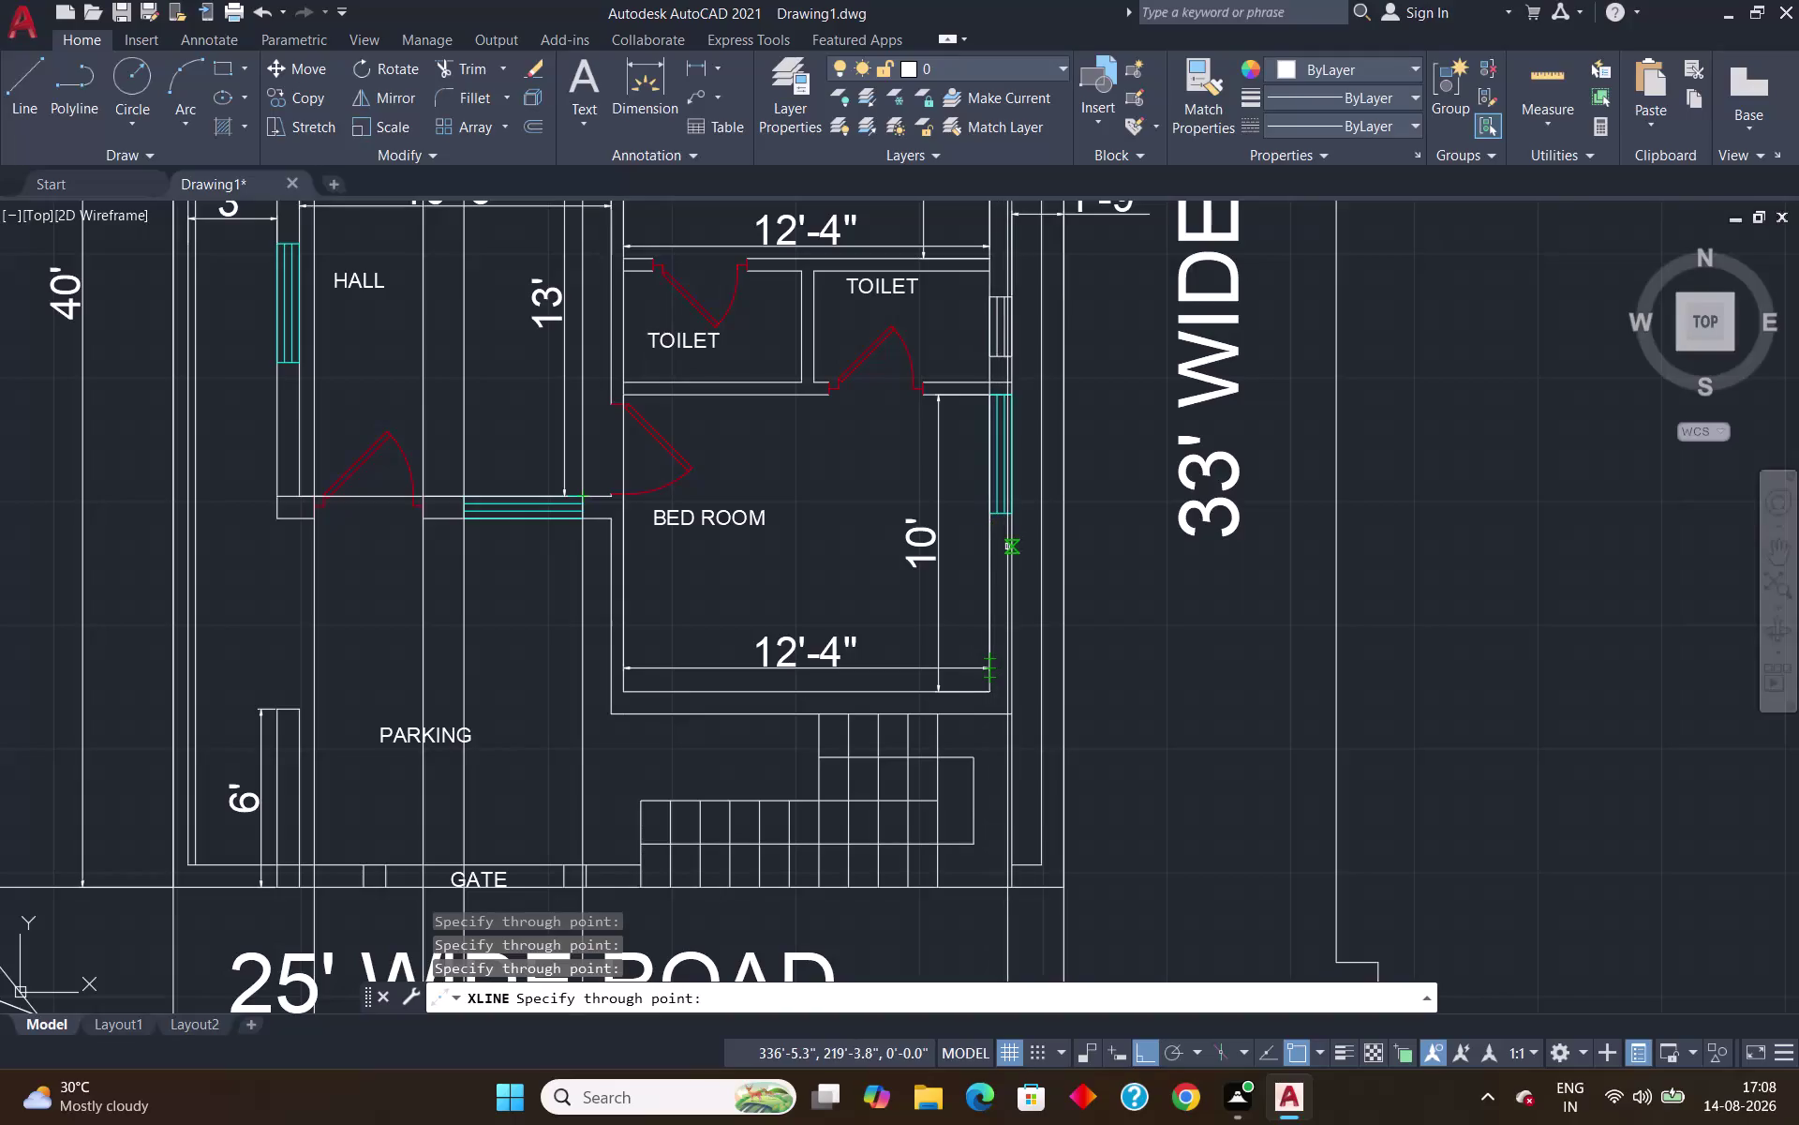
Place vertical construction lines through the door corner and the door swing's end.
scroll(down, 3)
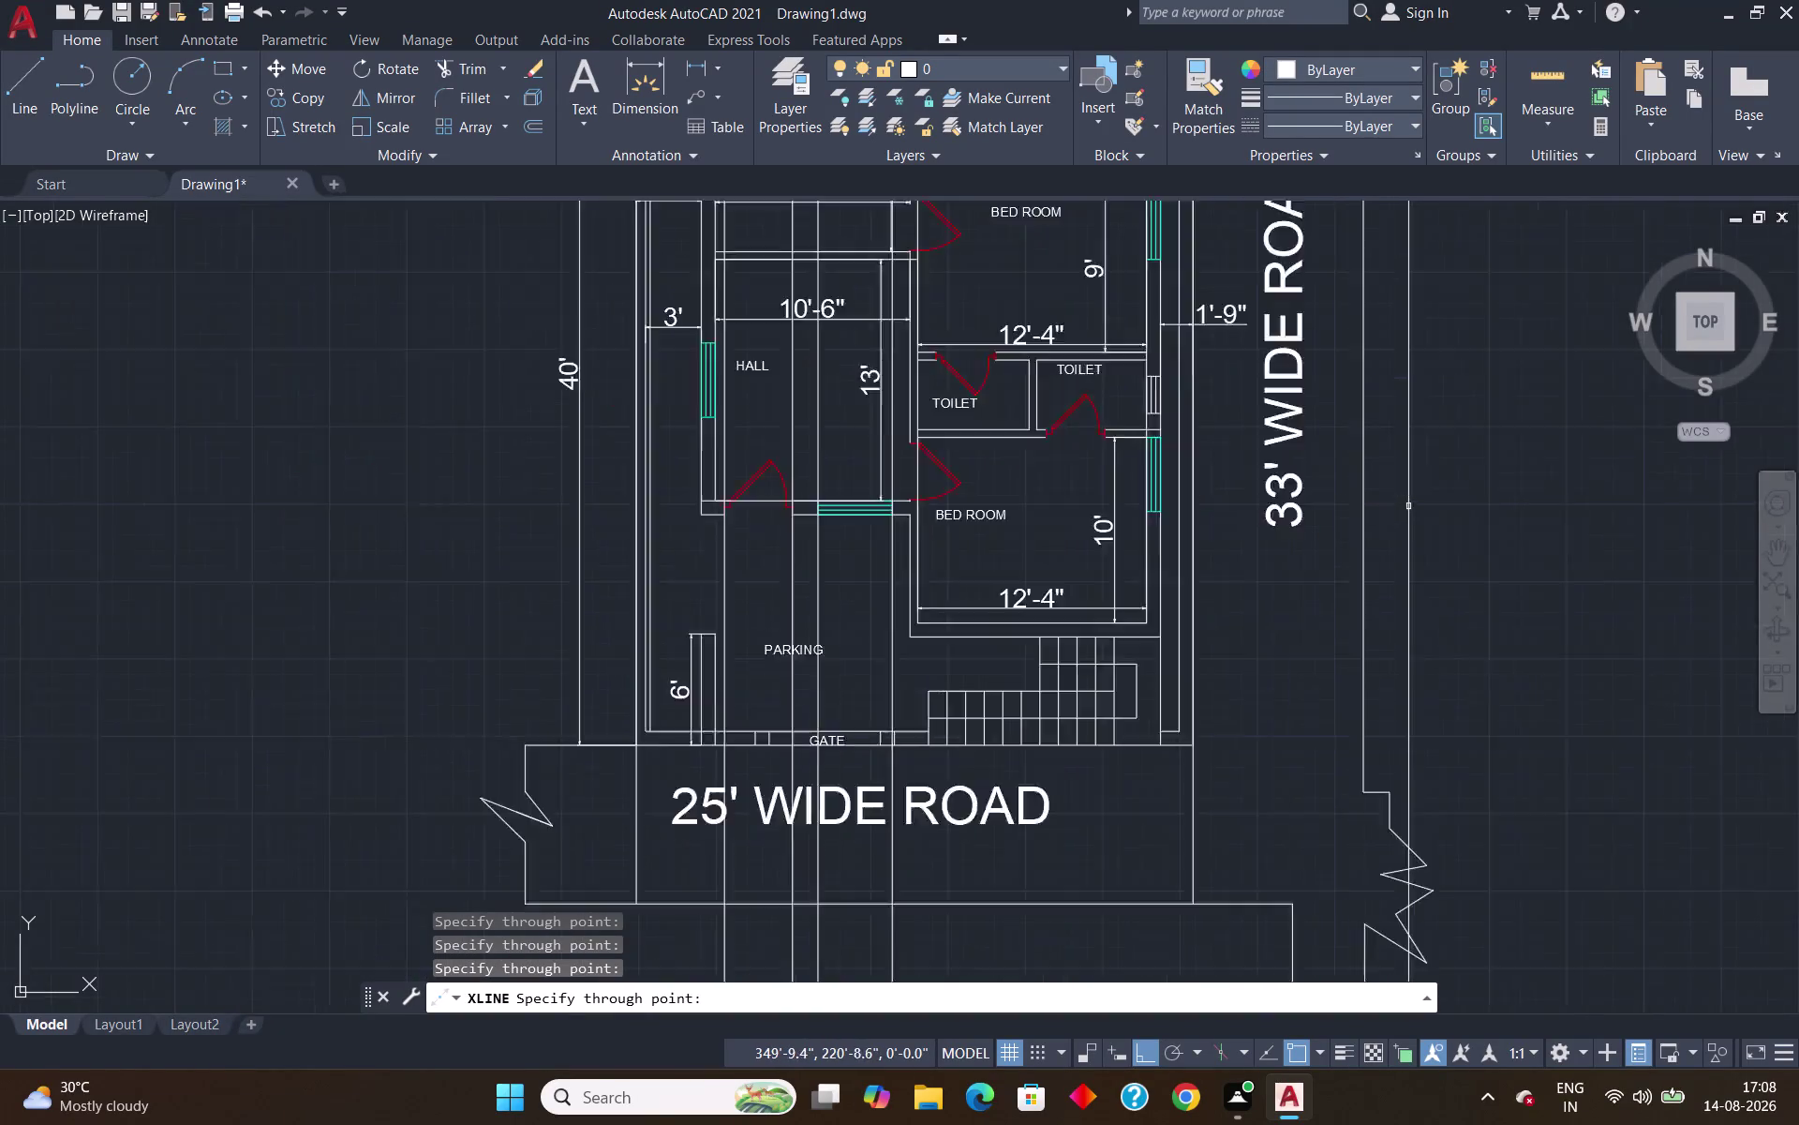
scroll(down, 3)
scroll(up, 3)
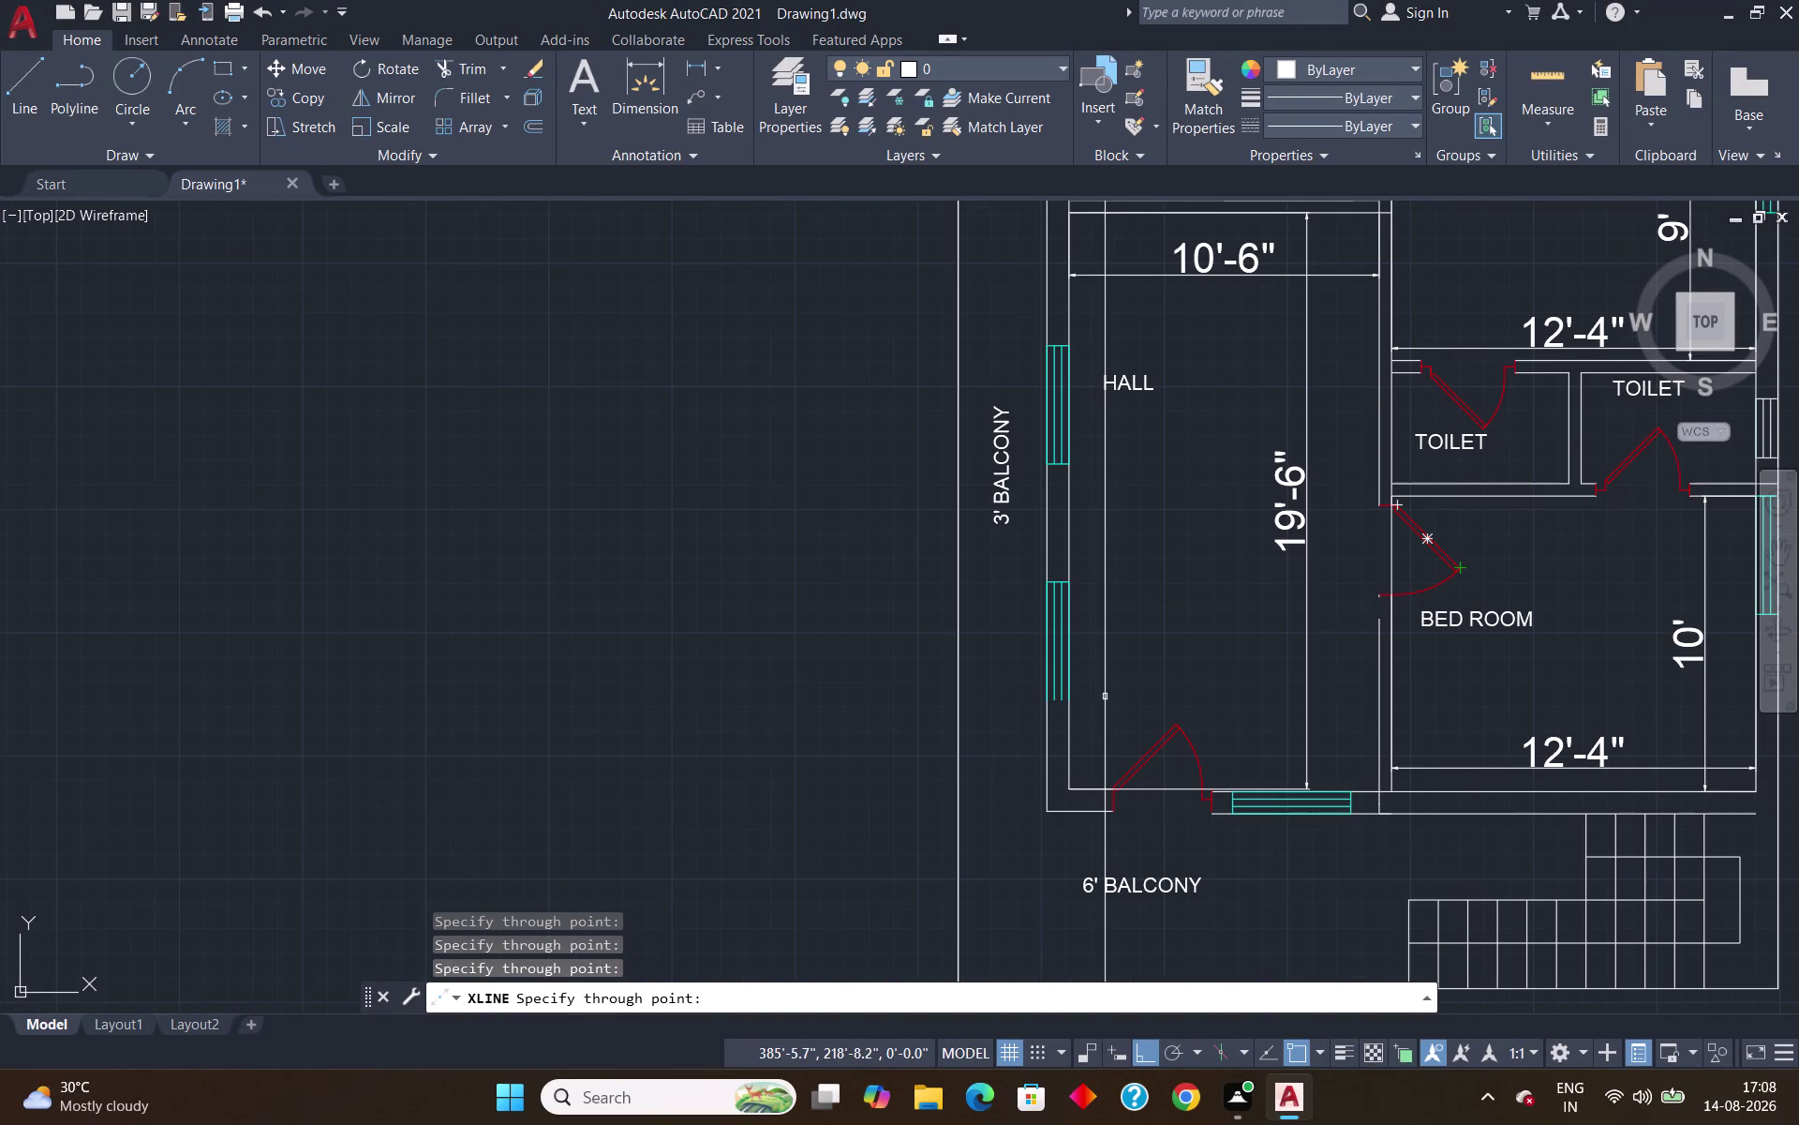
scroll(up, 3)
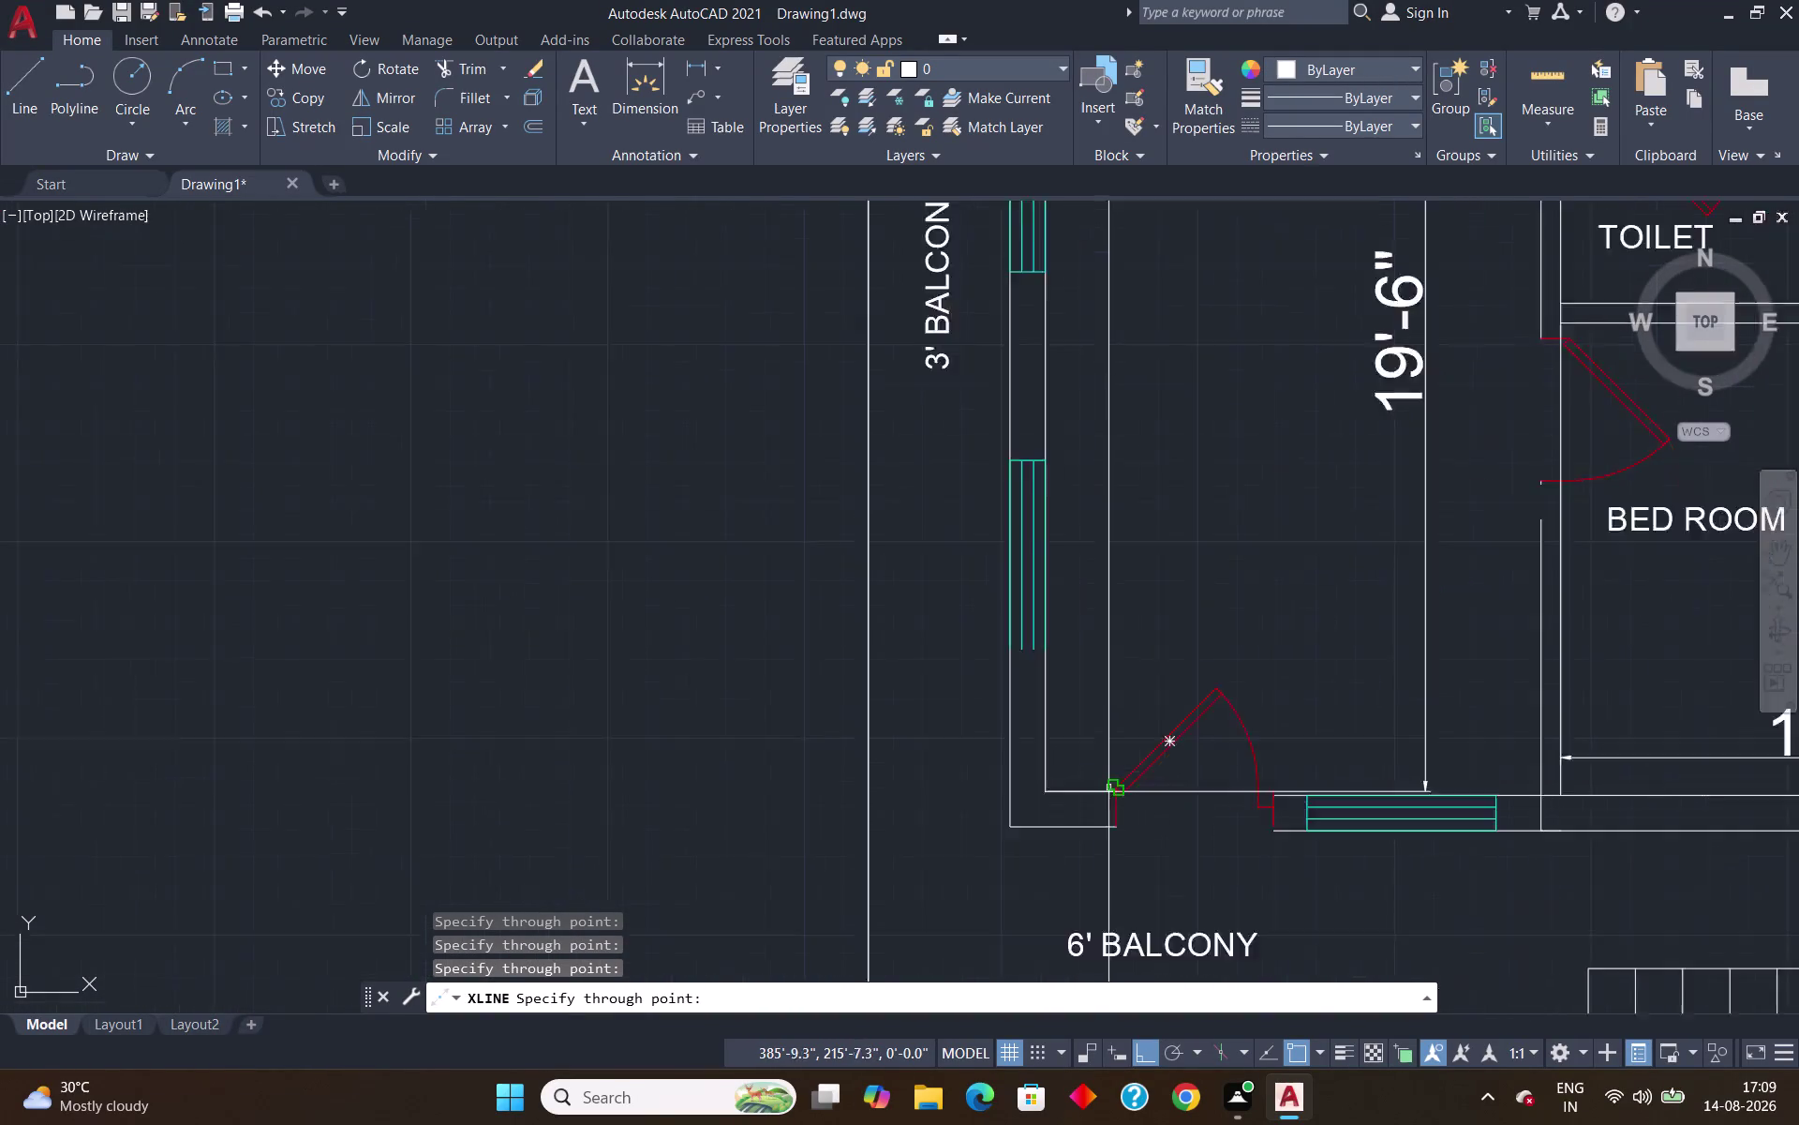
scroll(up, 3)
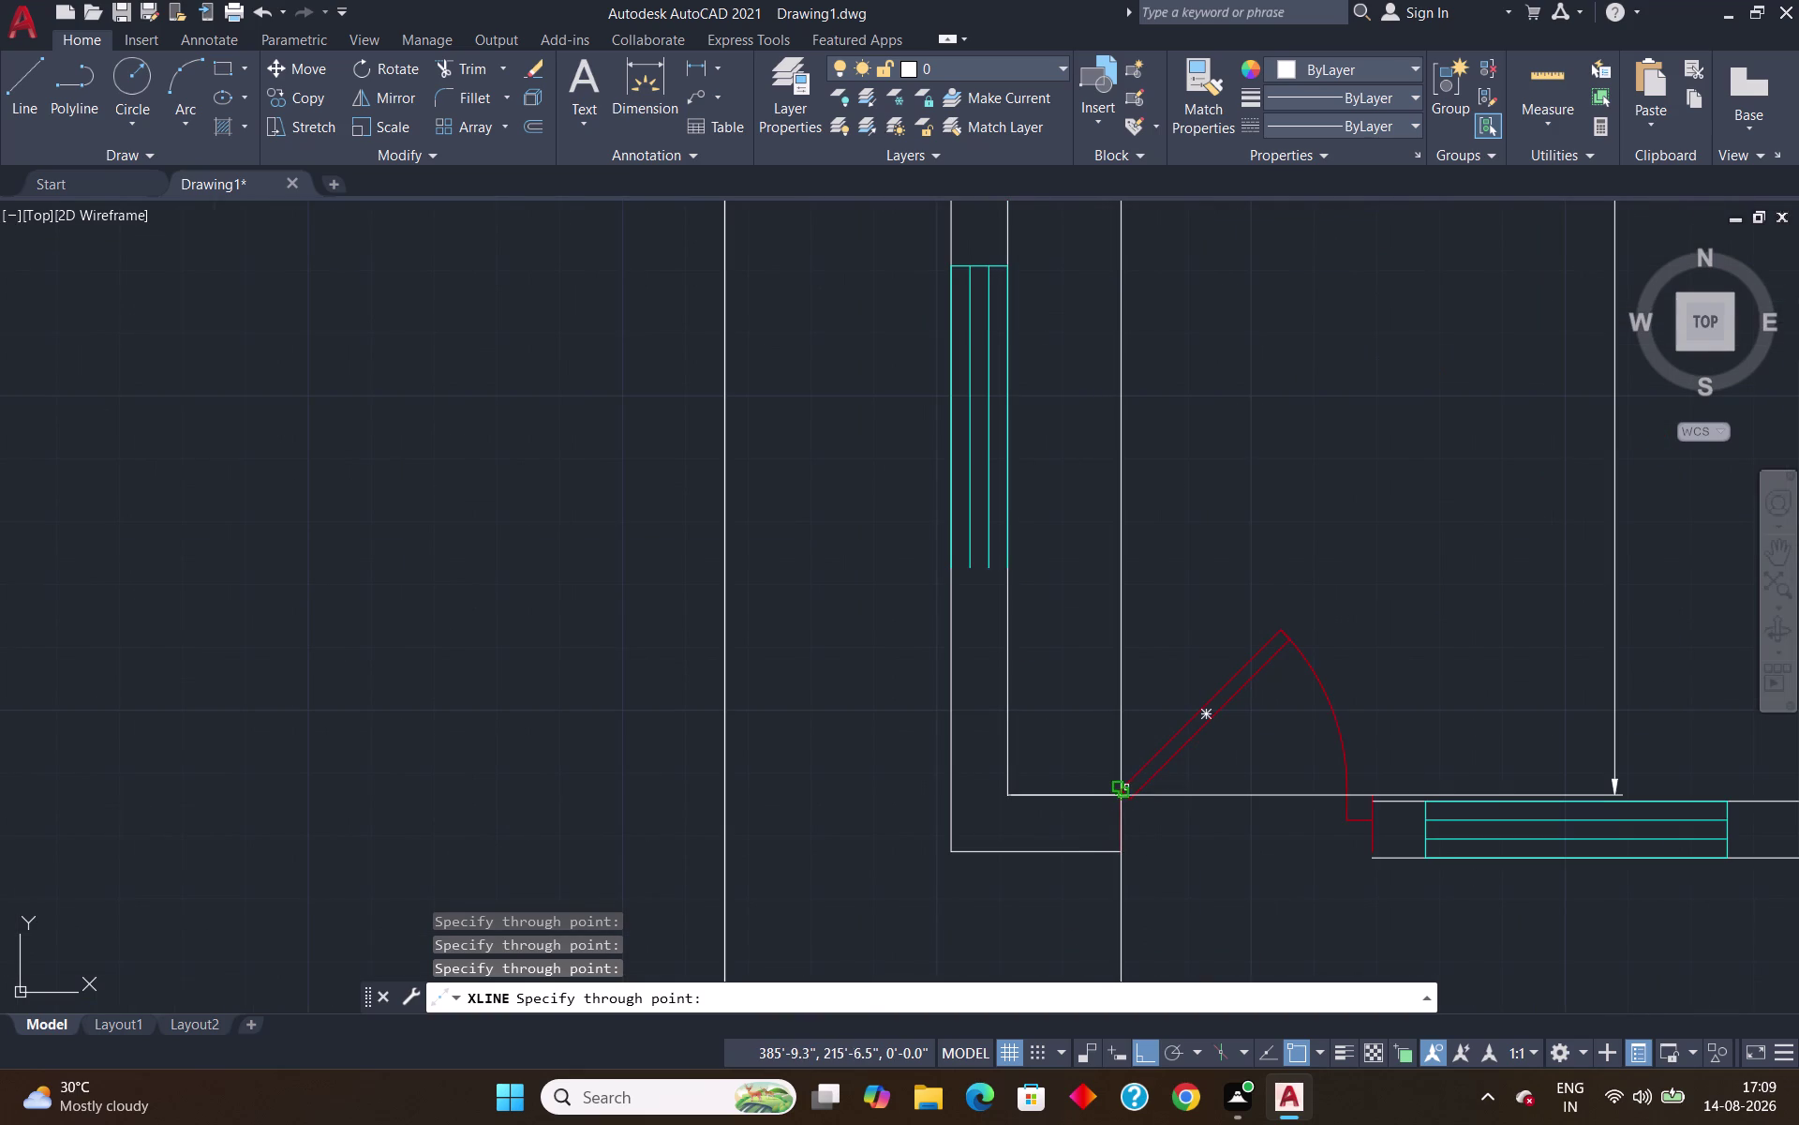
scroll(up, 3)
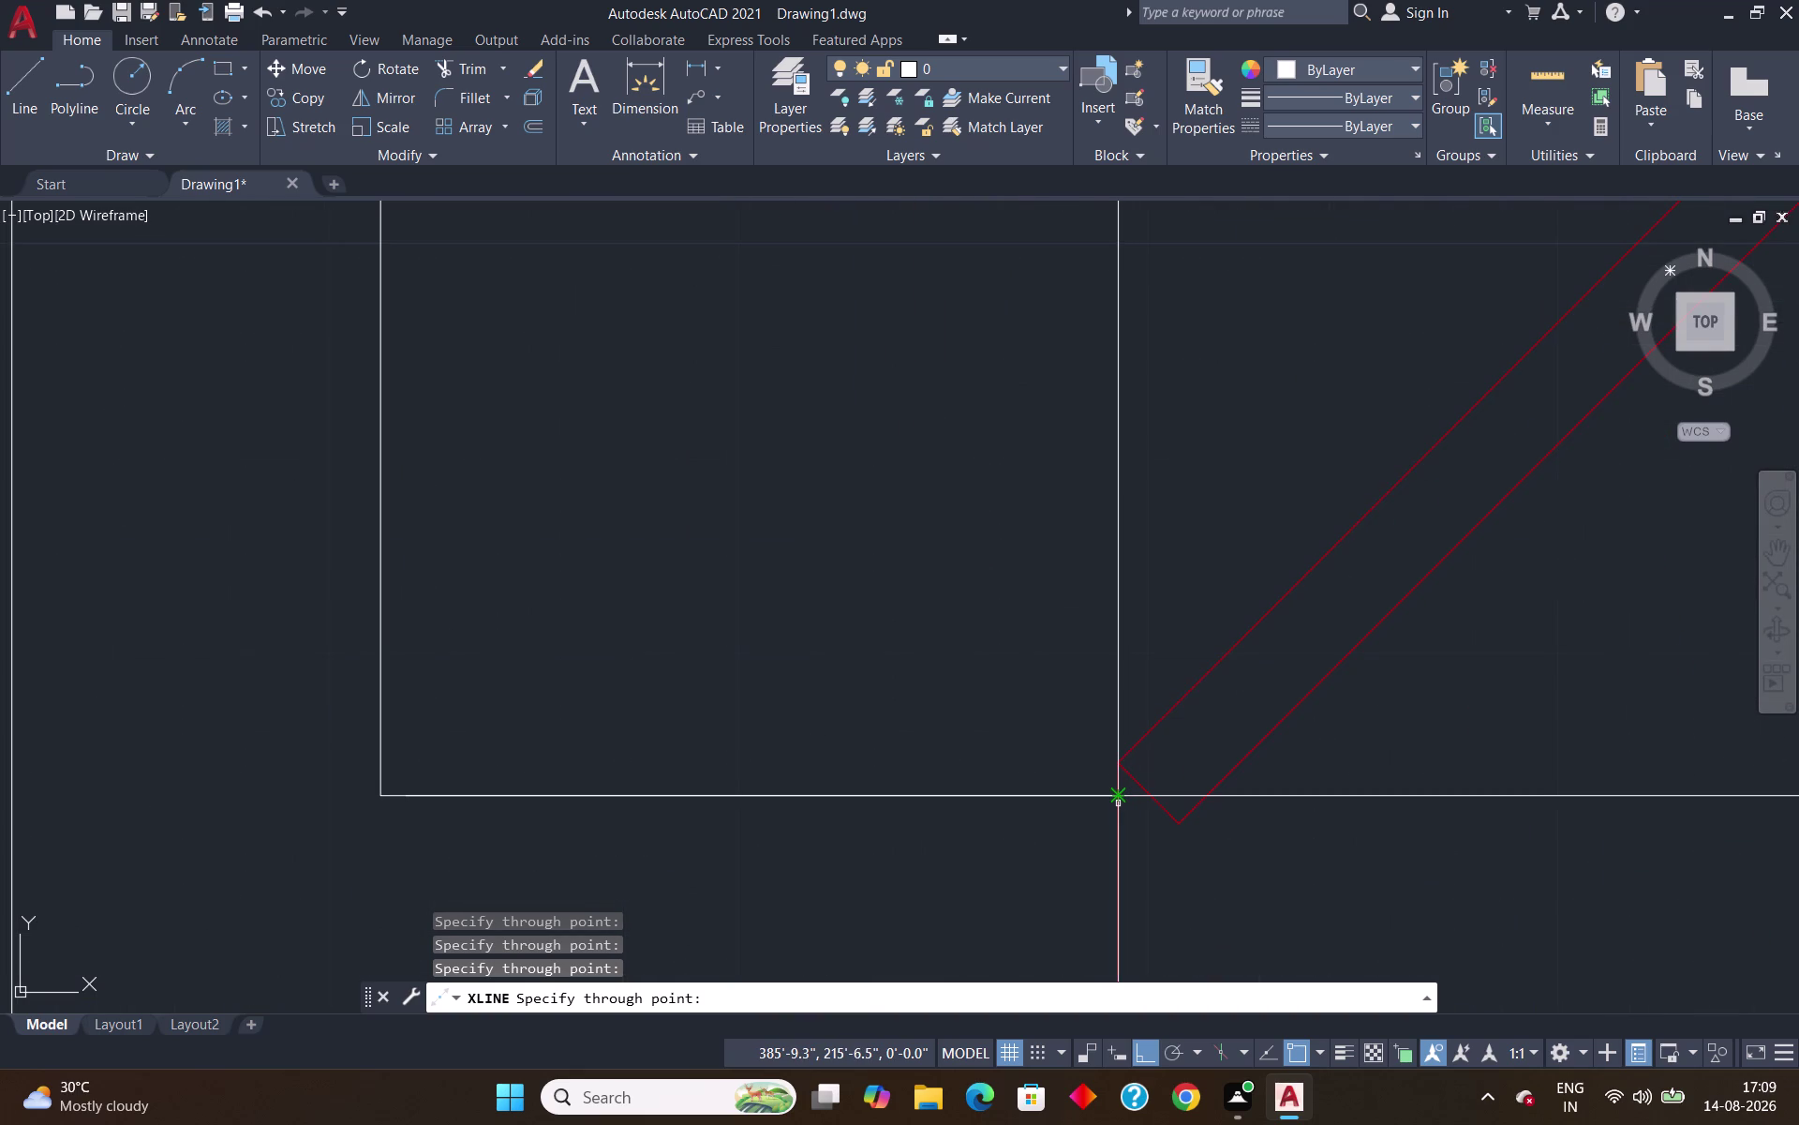
click(1117, 800)
scroll(down, 3)
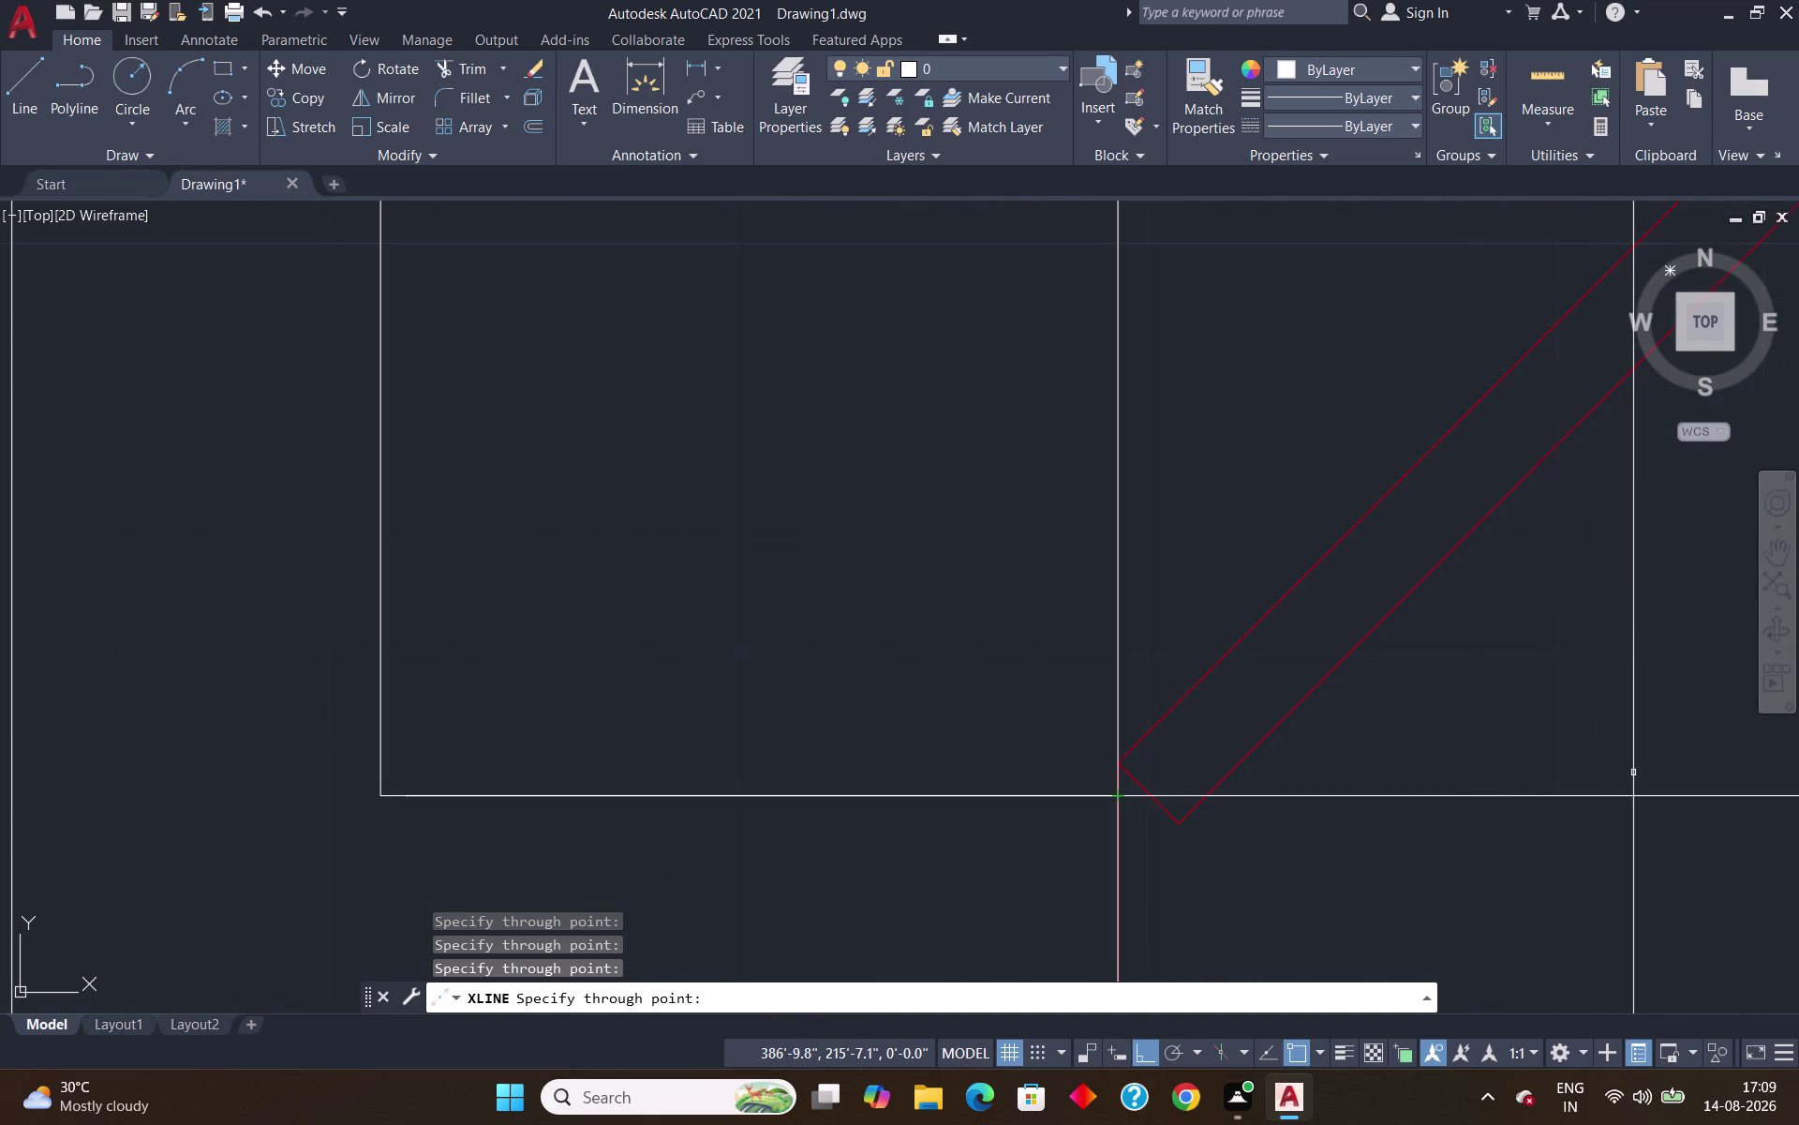
scroll(down, 3)
scroll(up, 3)
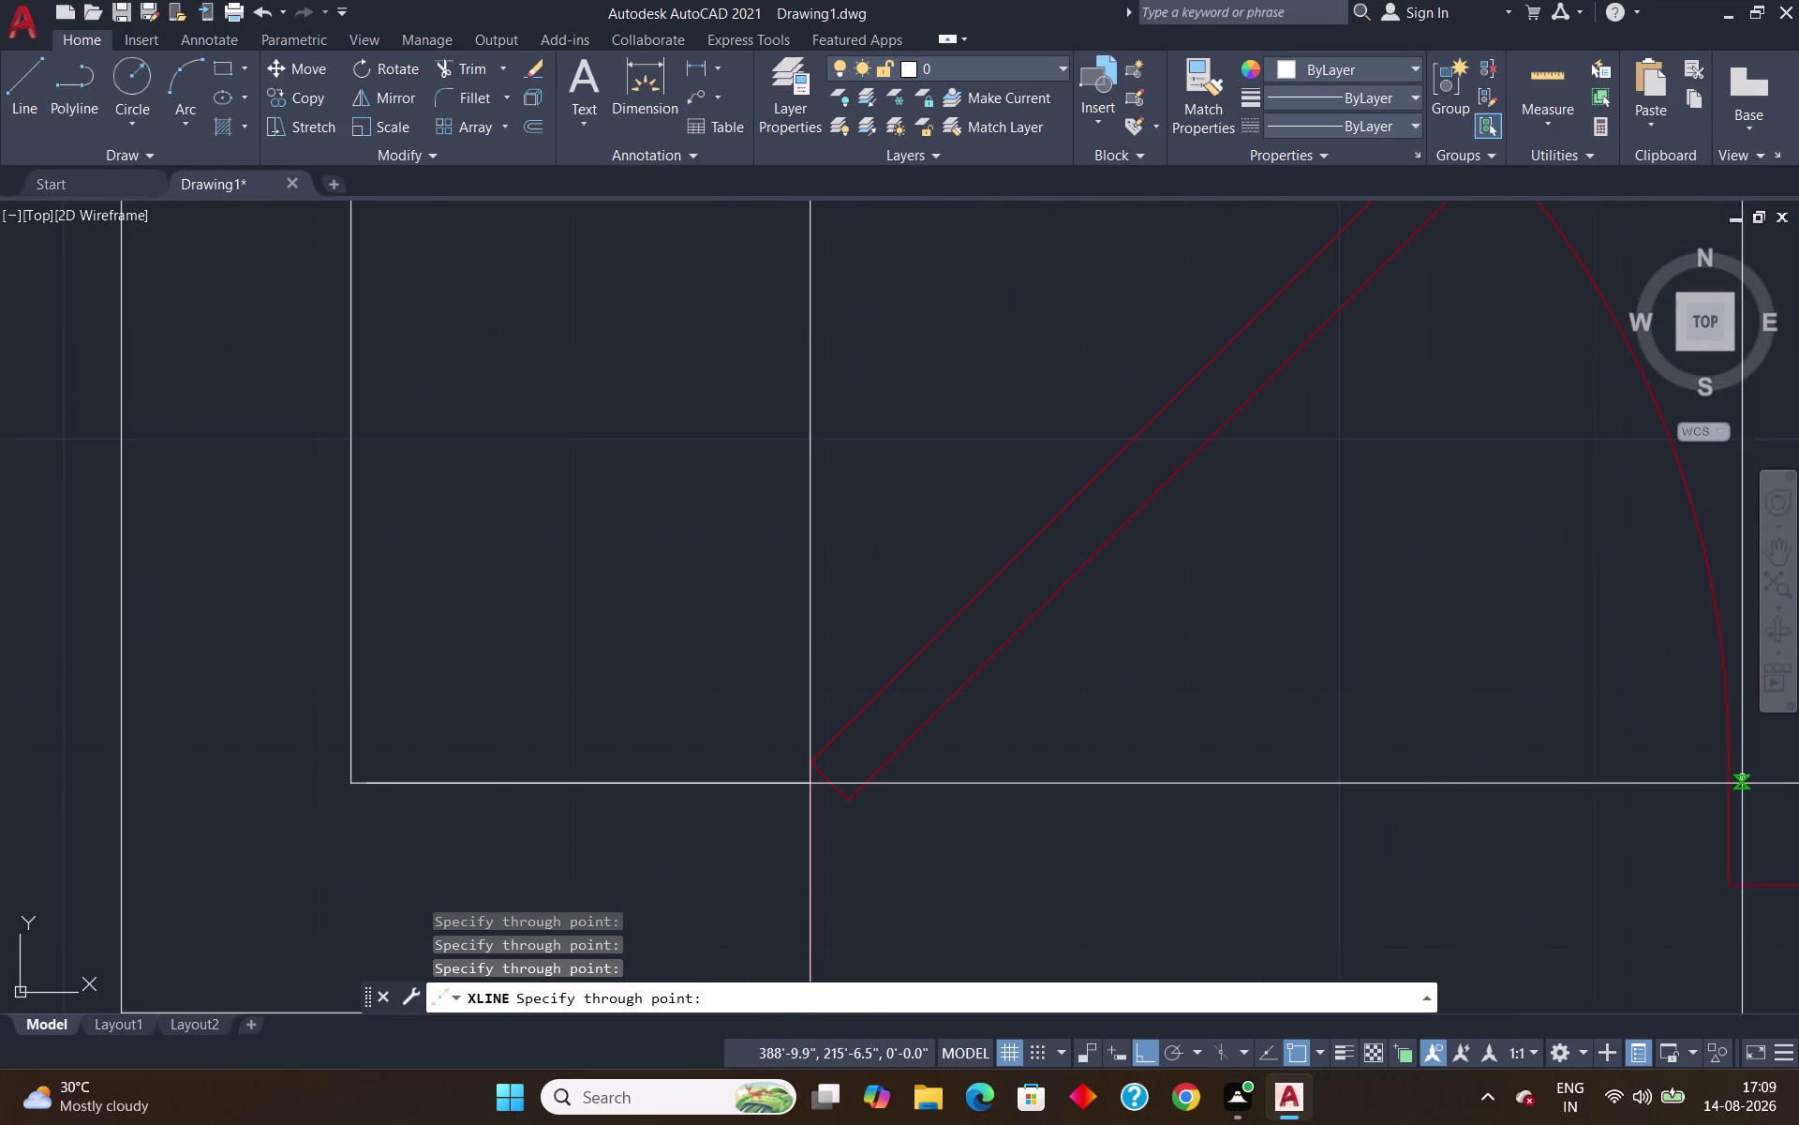
scroll(up, 3)
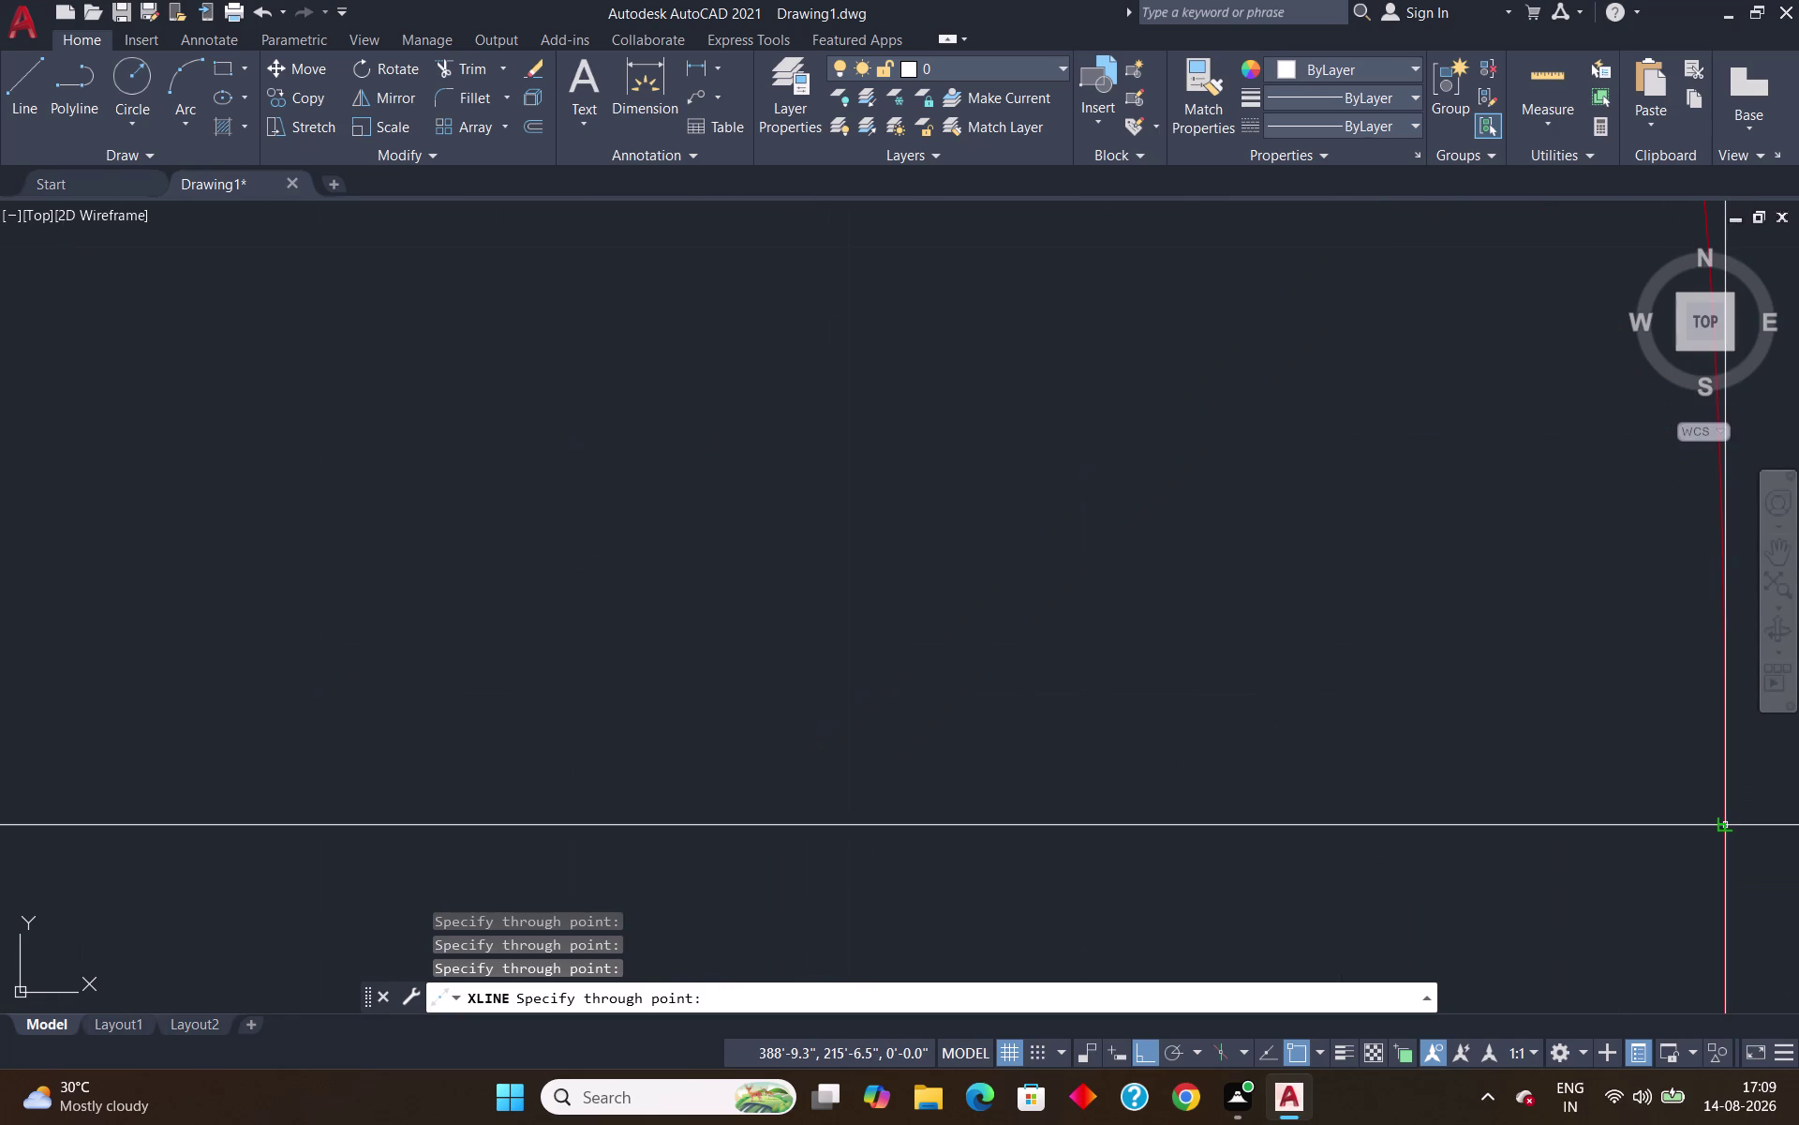
click(1721, 825)
Add vertical construction lines through the window ends and end XLINE.
scroll(down, 3)
middle_drag(1759, 822, 1335, 781)
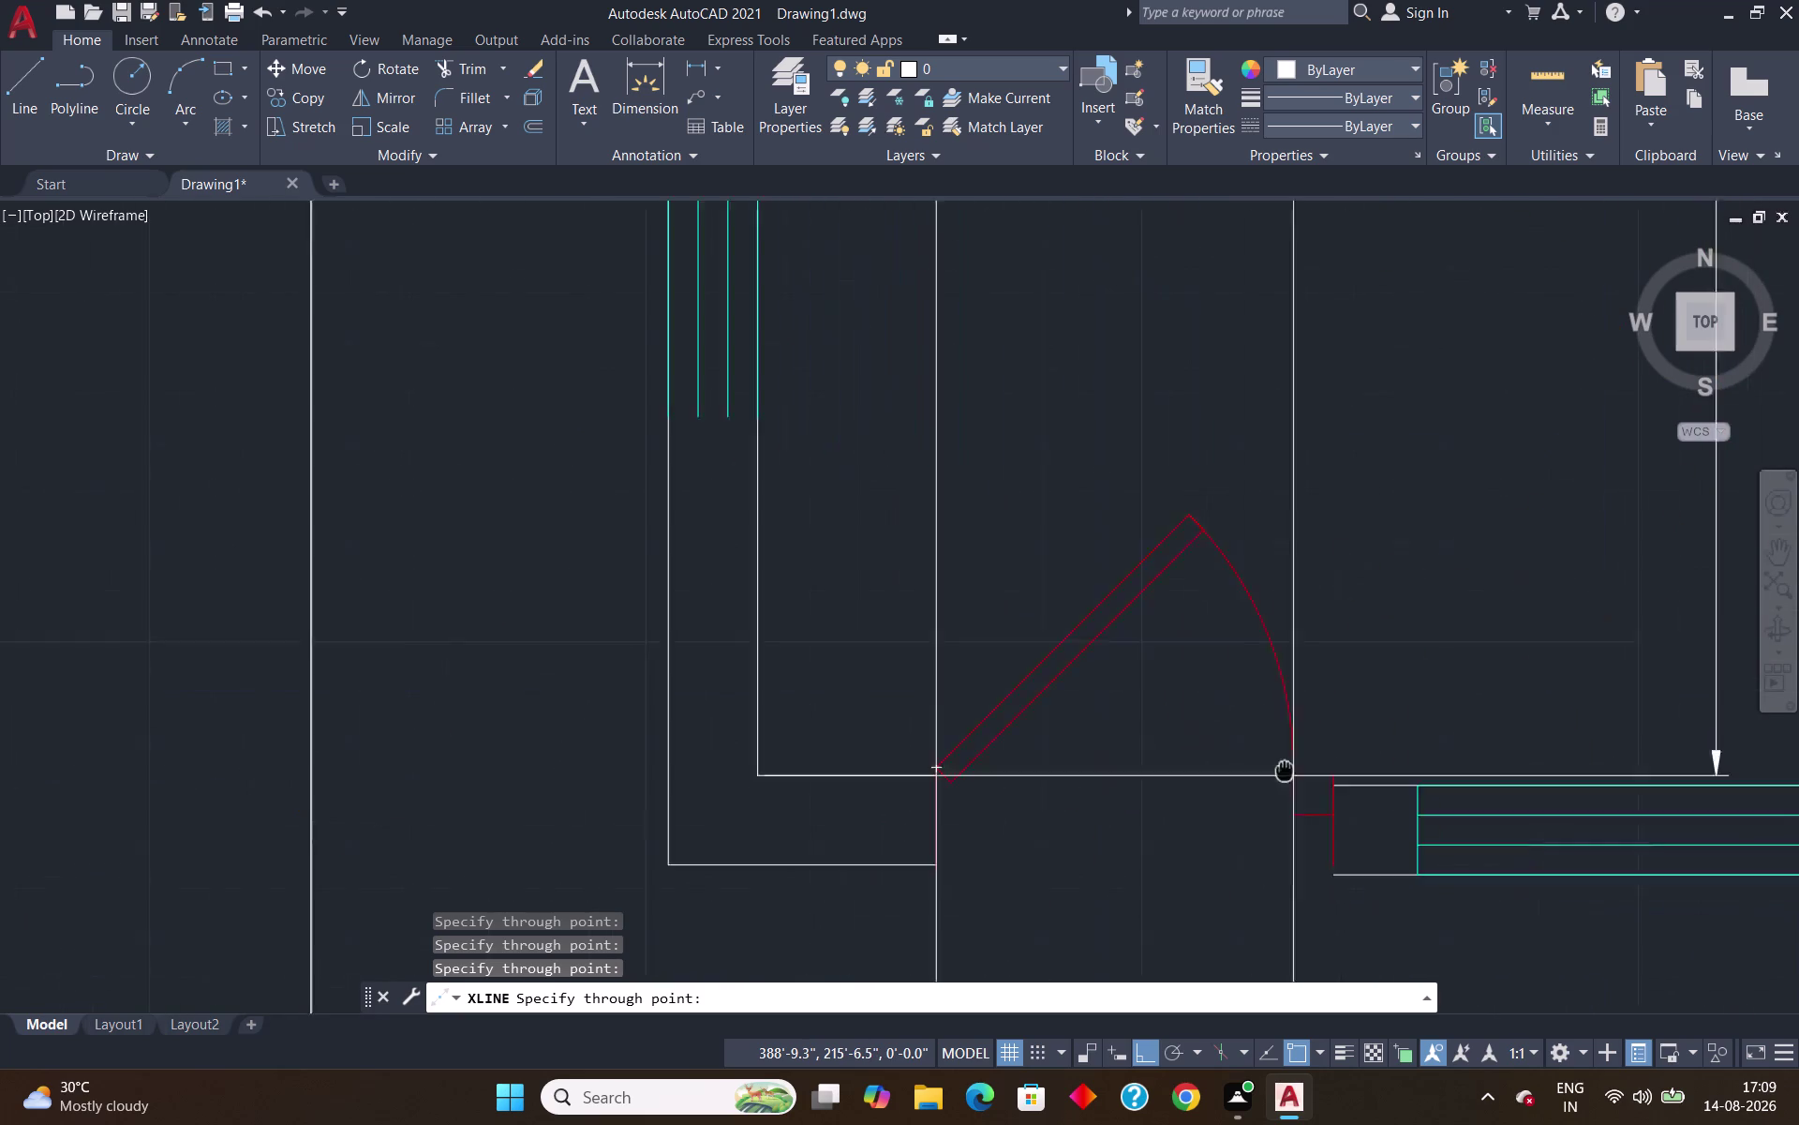
middle_drag(1335, 780, 972, 684)
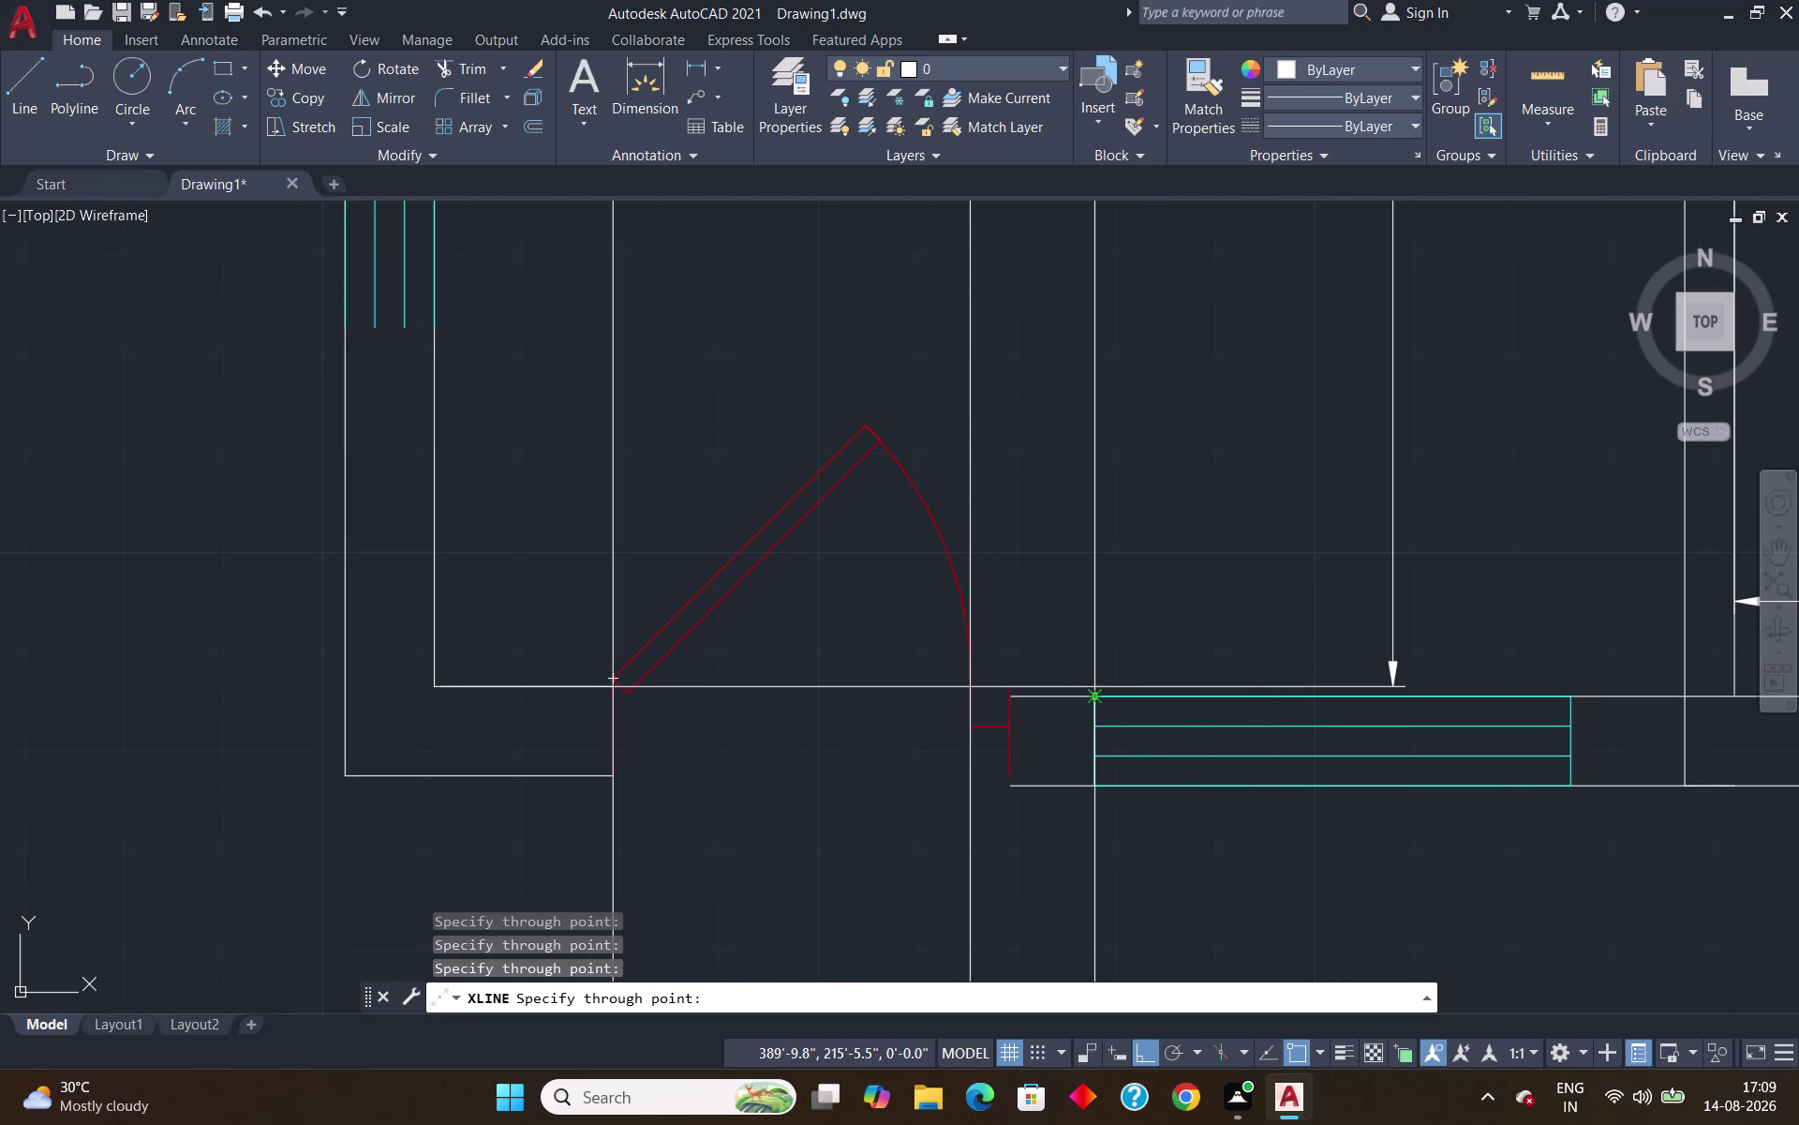
click(1097, 700)
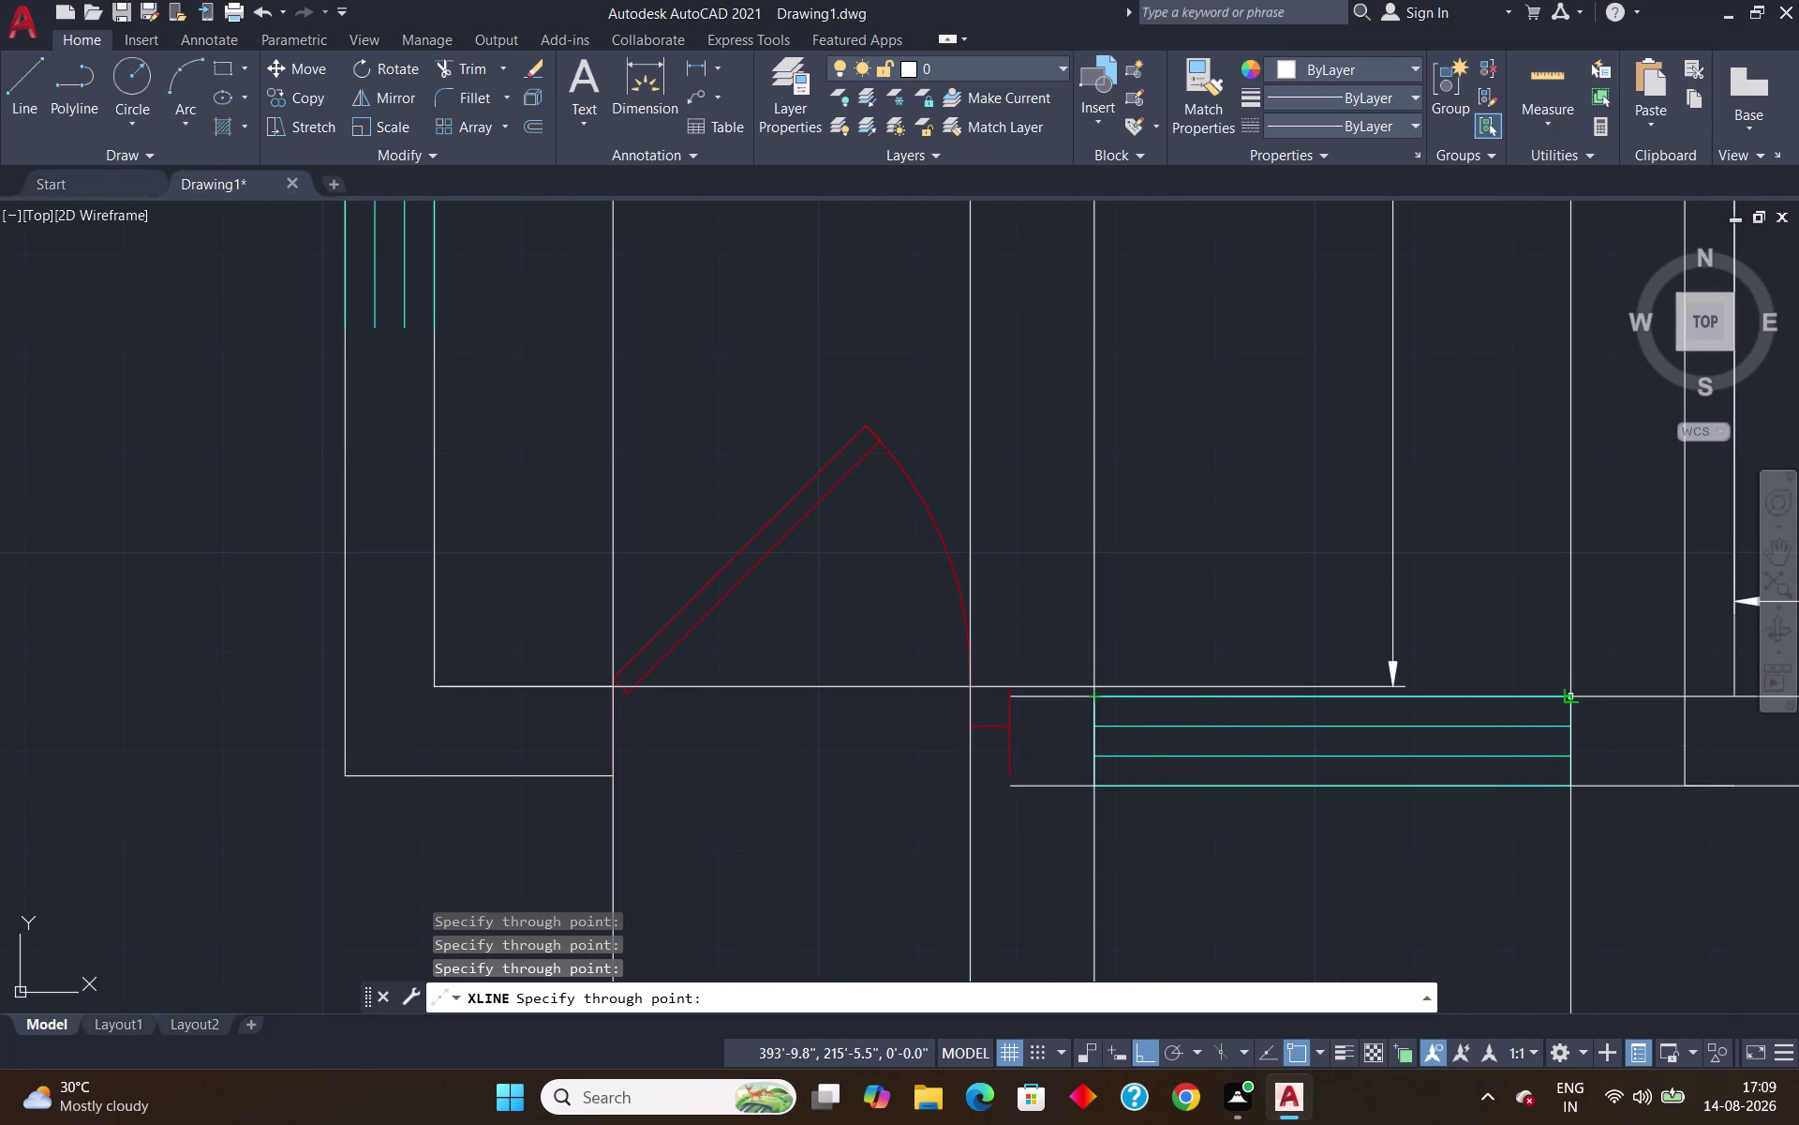
click(1575, 696)
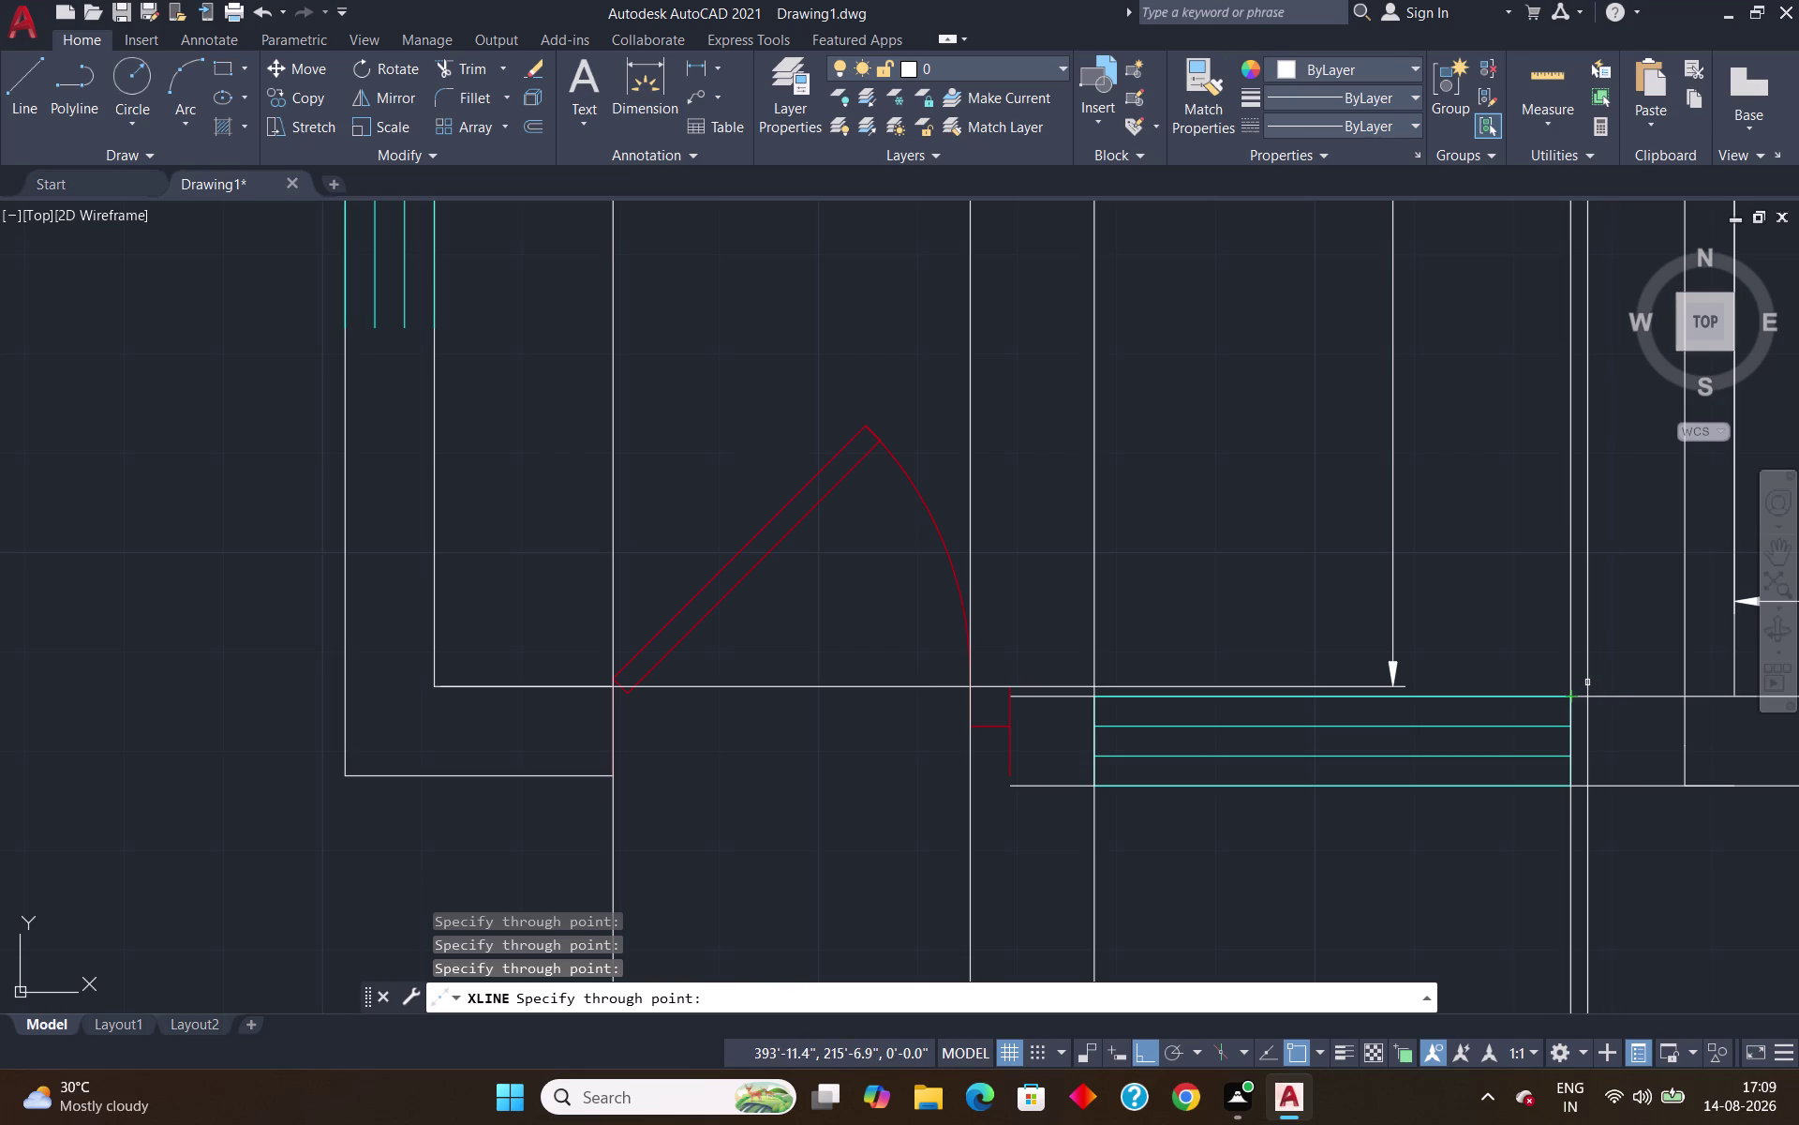
key(Return)
scroll(down, 3)
scroll(down, 3)
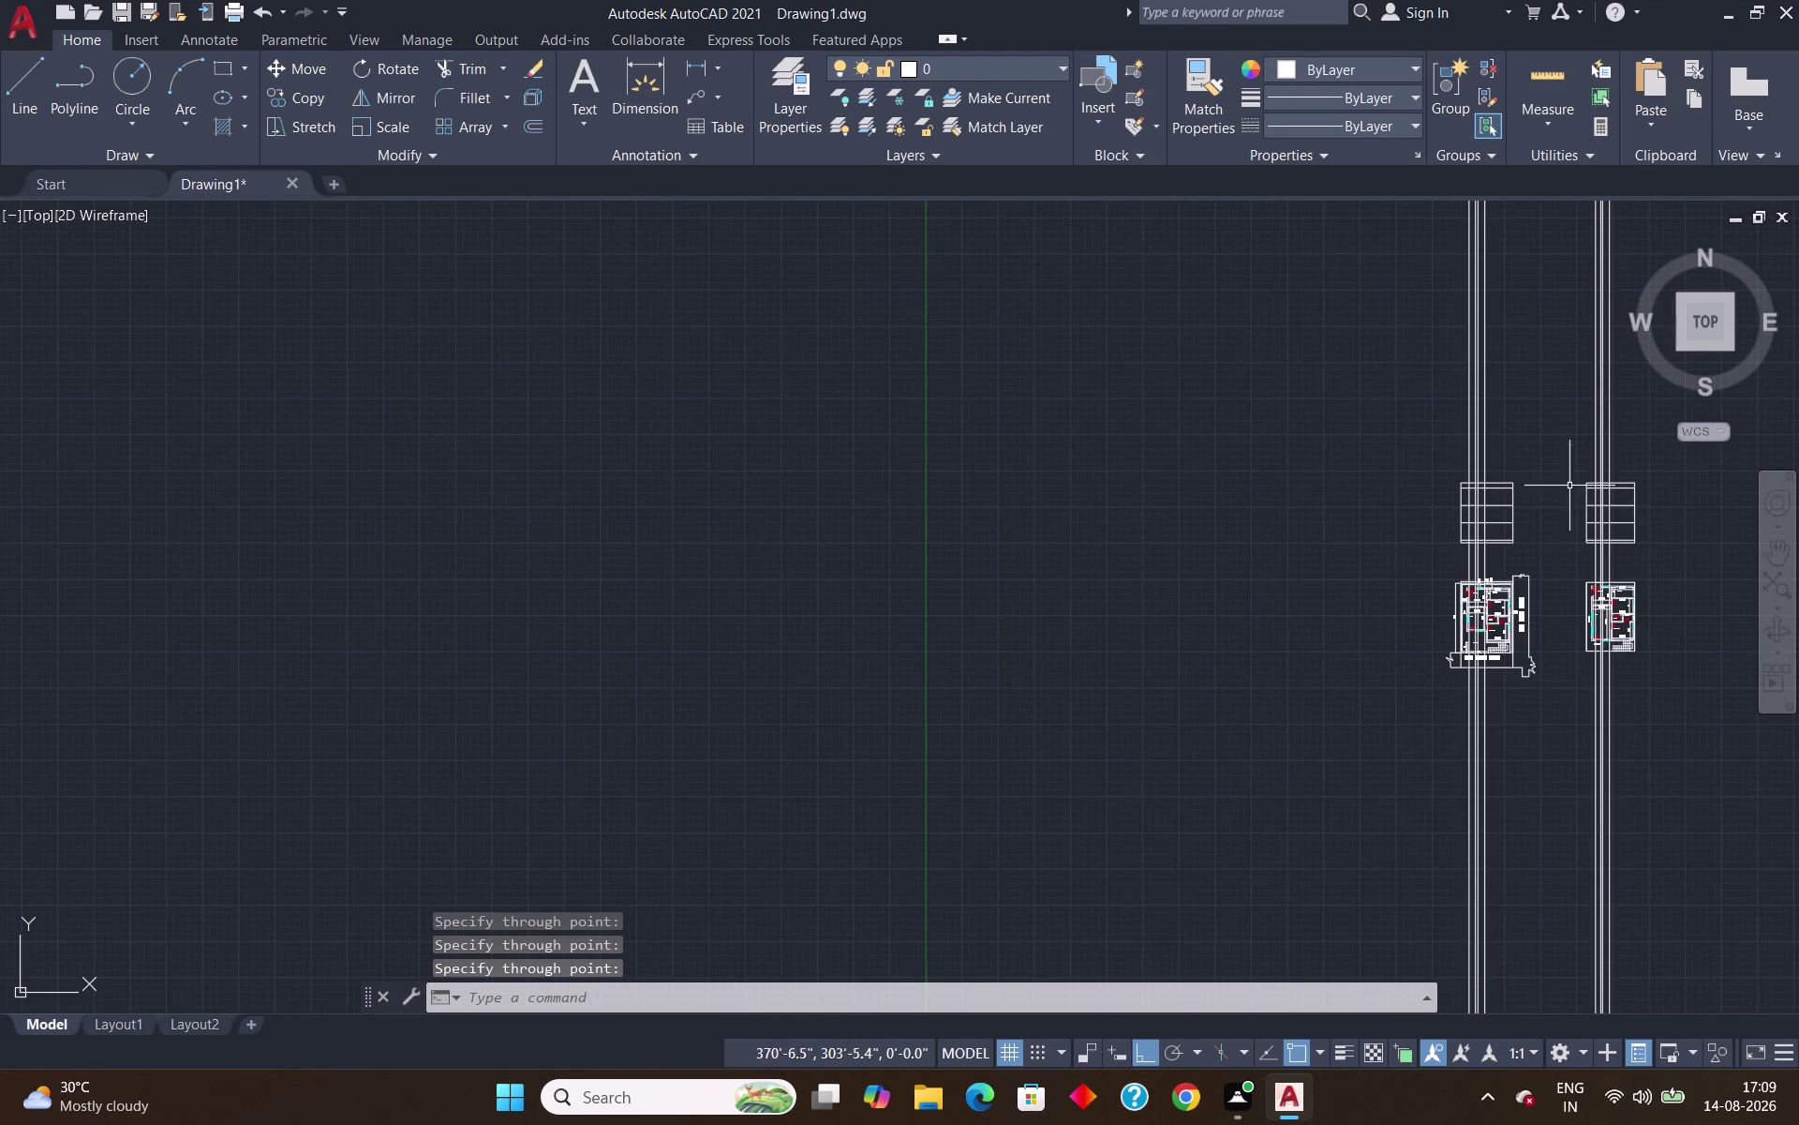
scroll(up, 3)
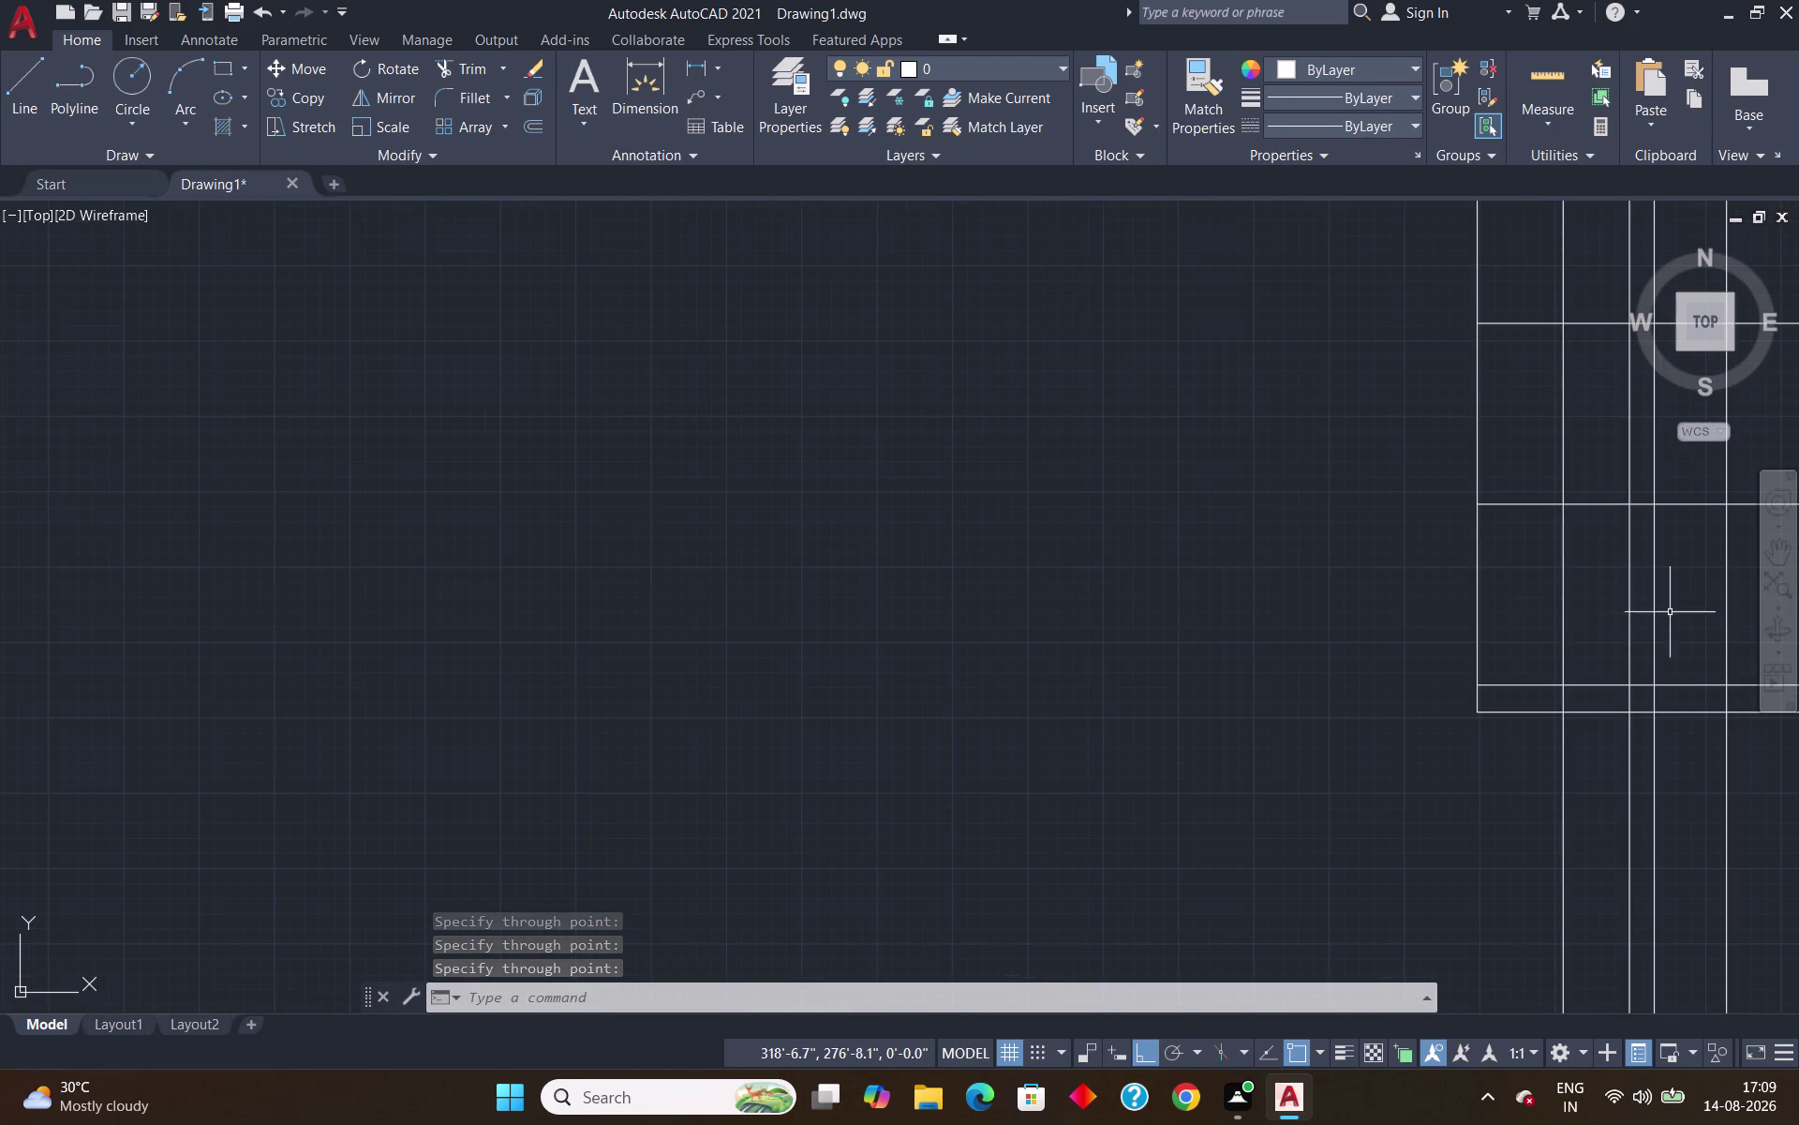
scroll(down, 3)
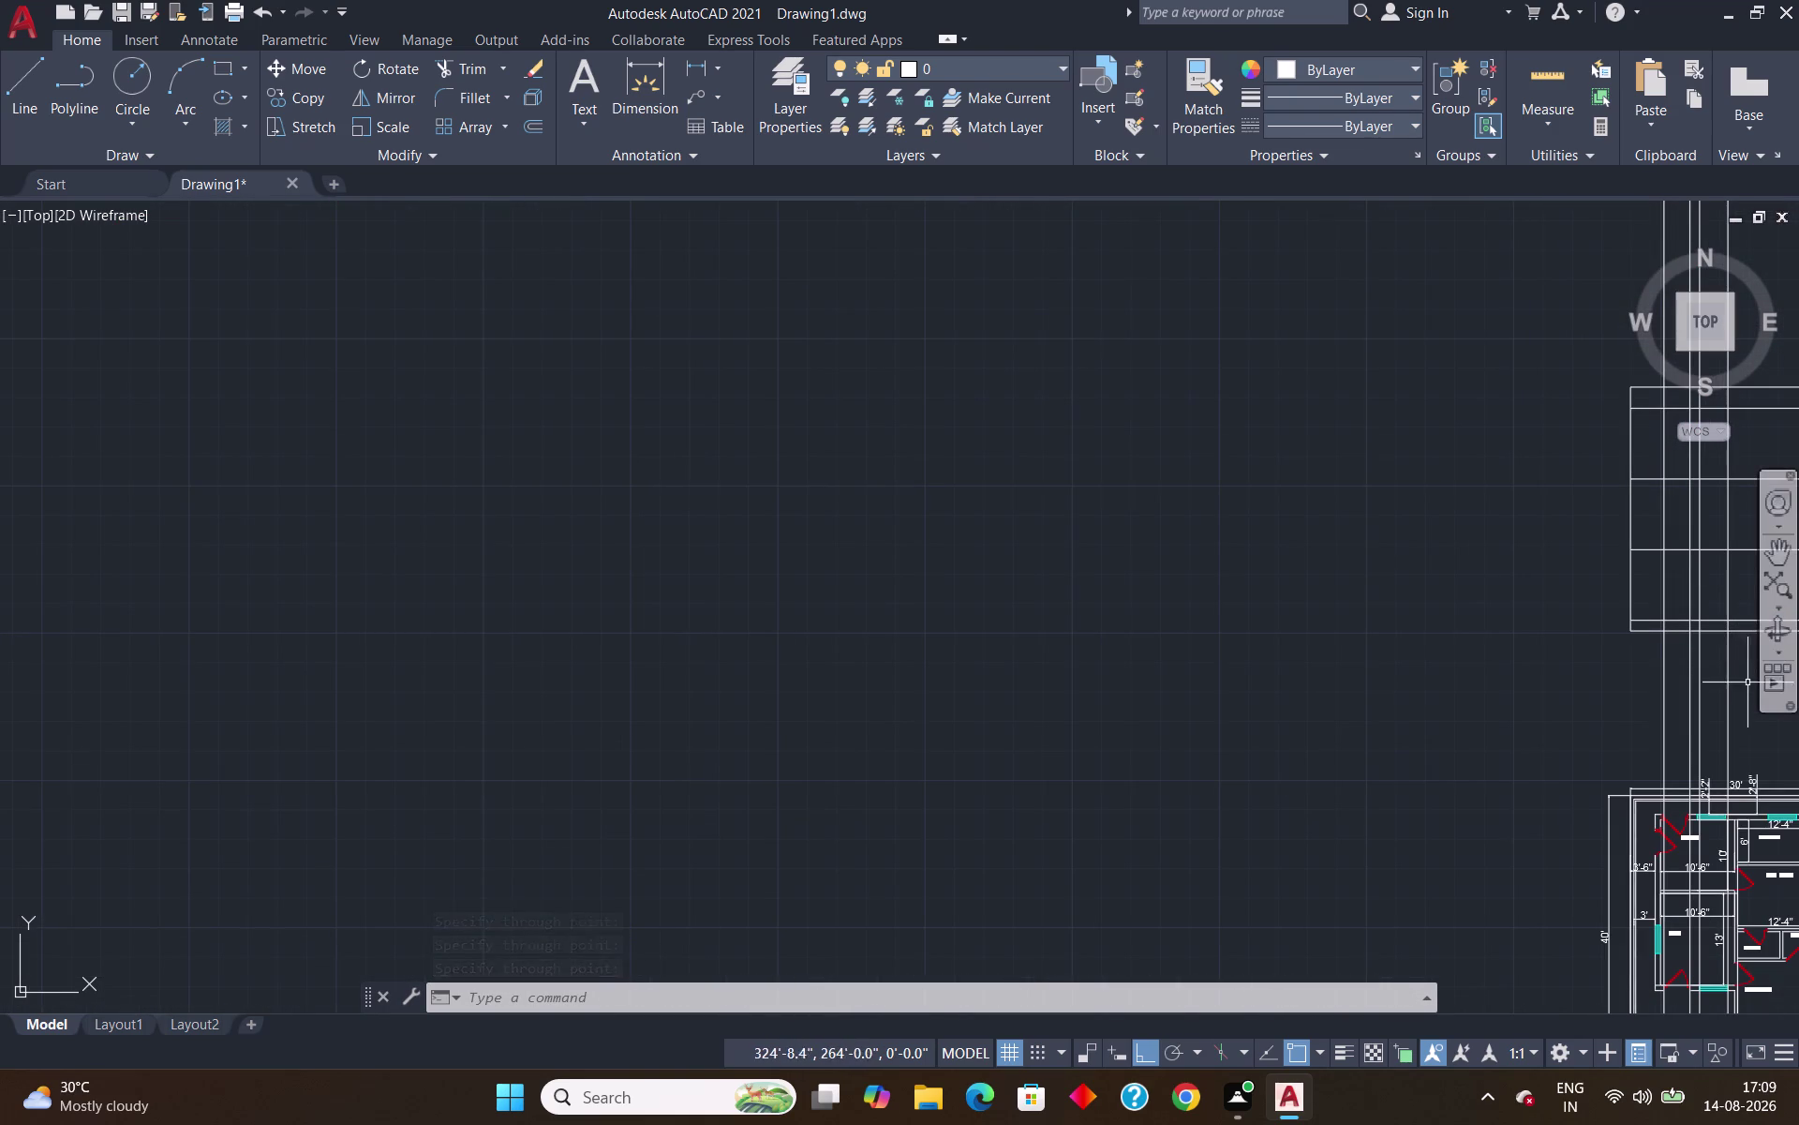
middle_drag(1750, 688, 1467, 695)
scroll(up, 3)
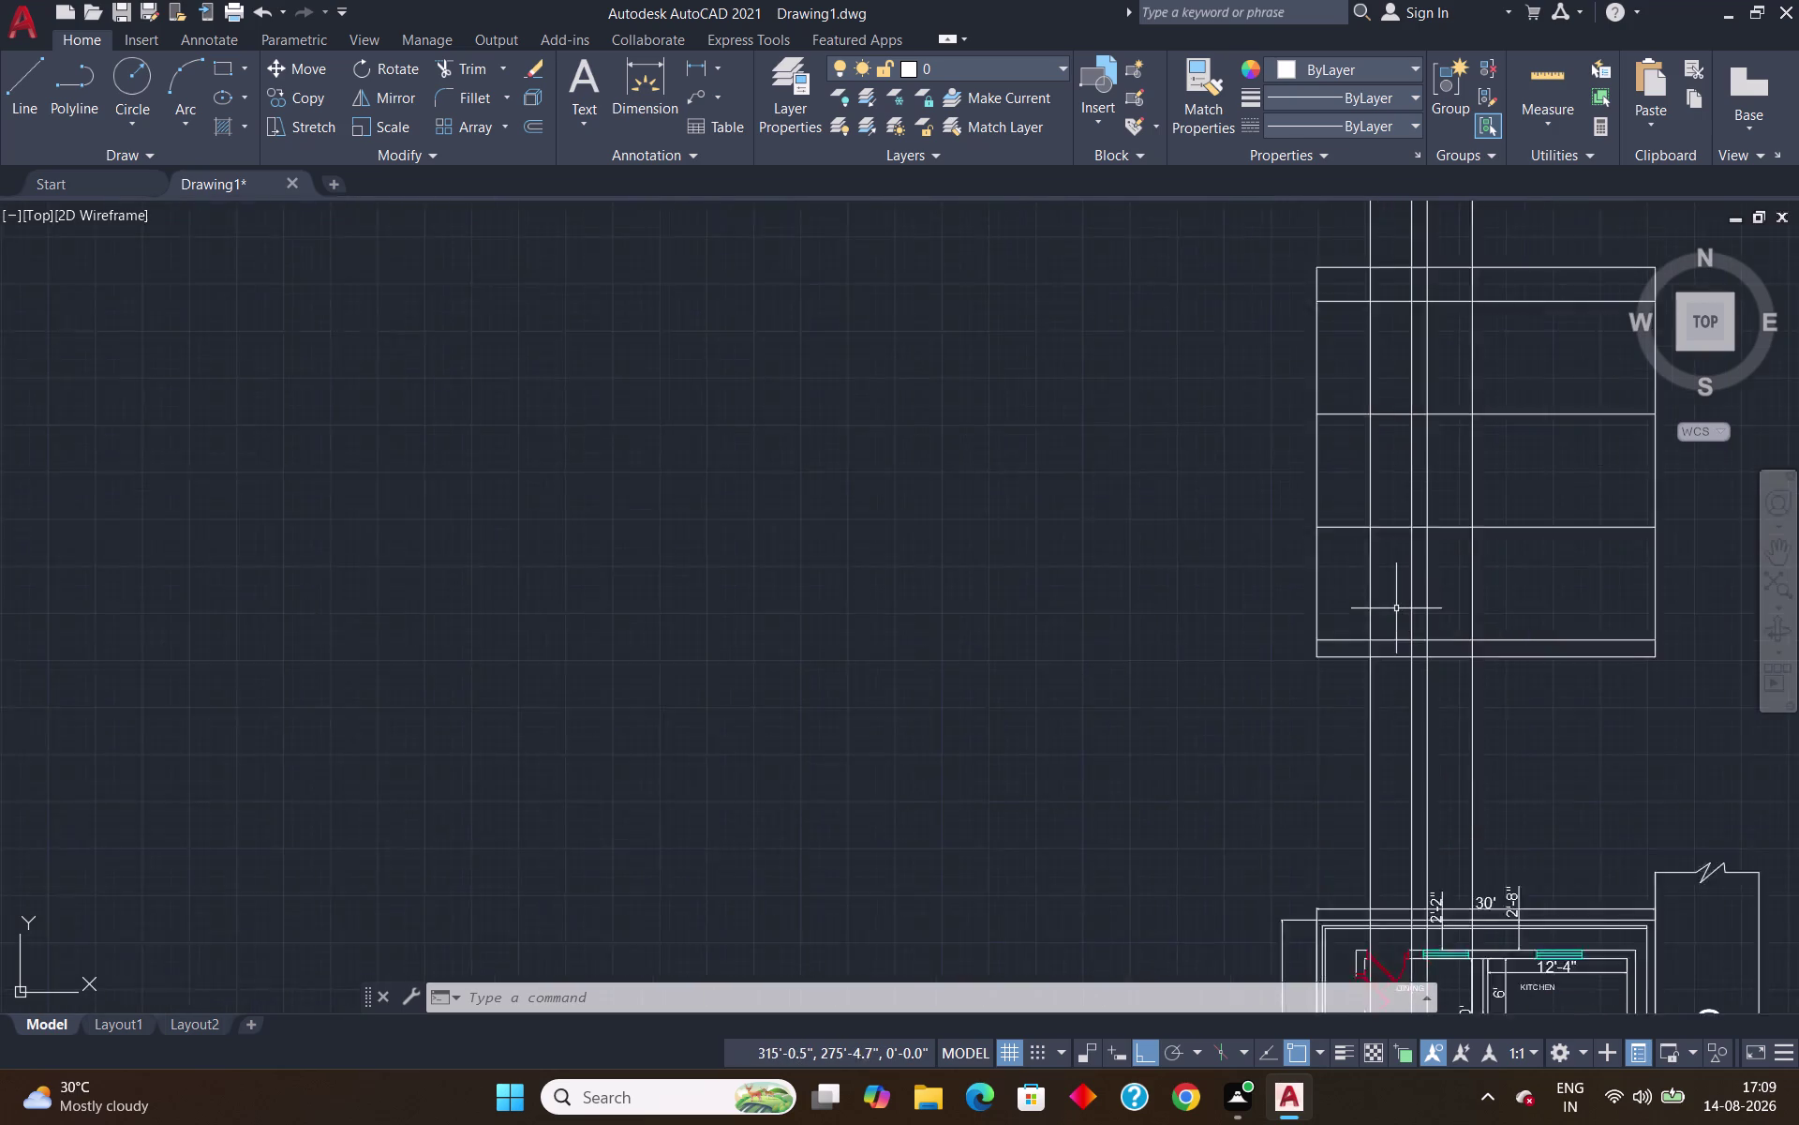
scroll(up, 3)
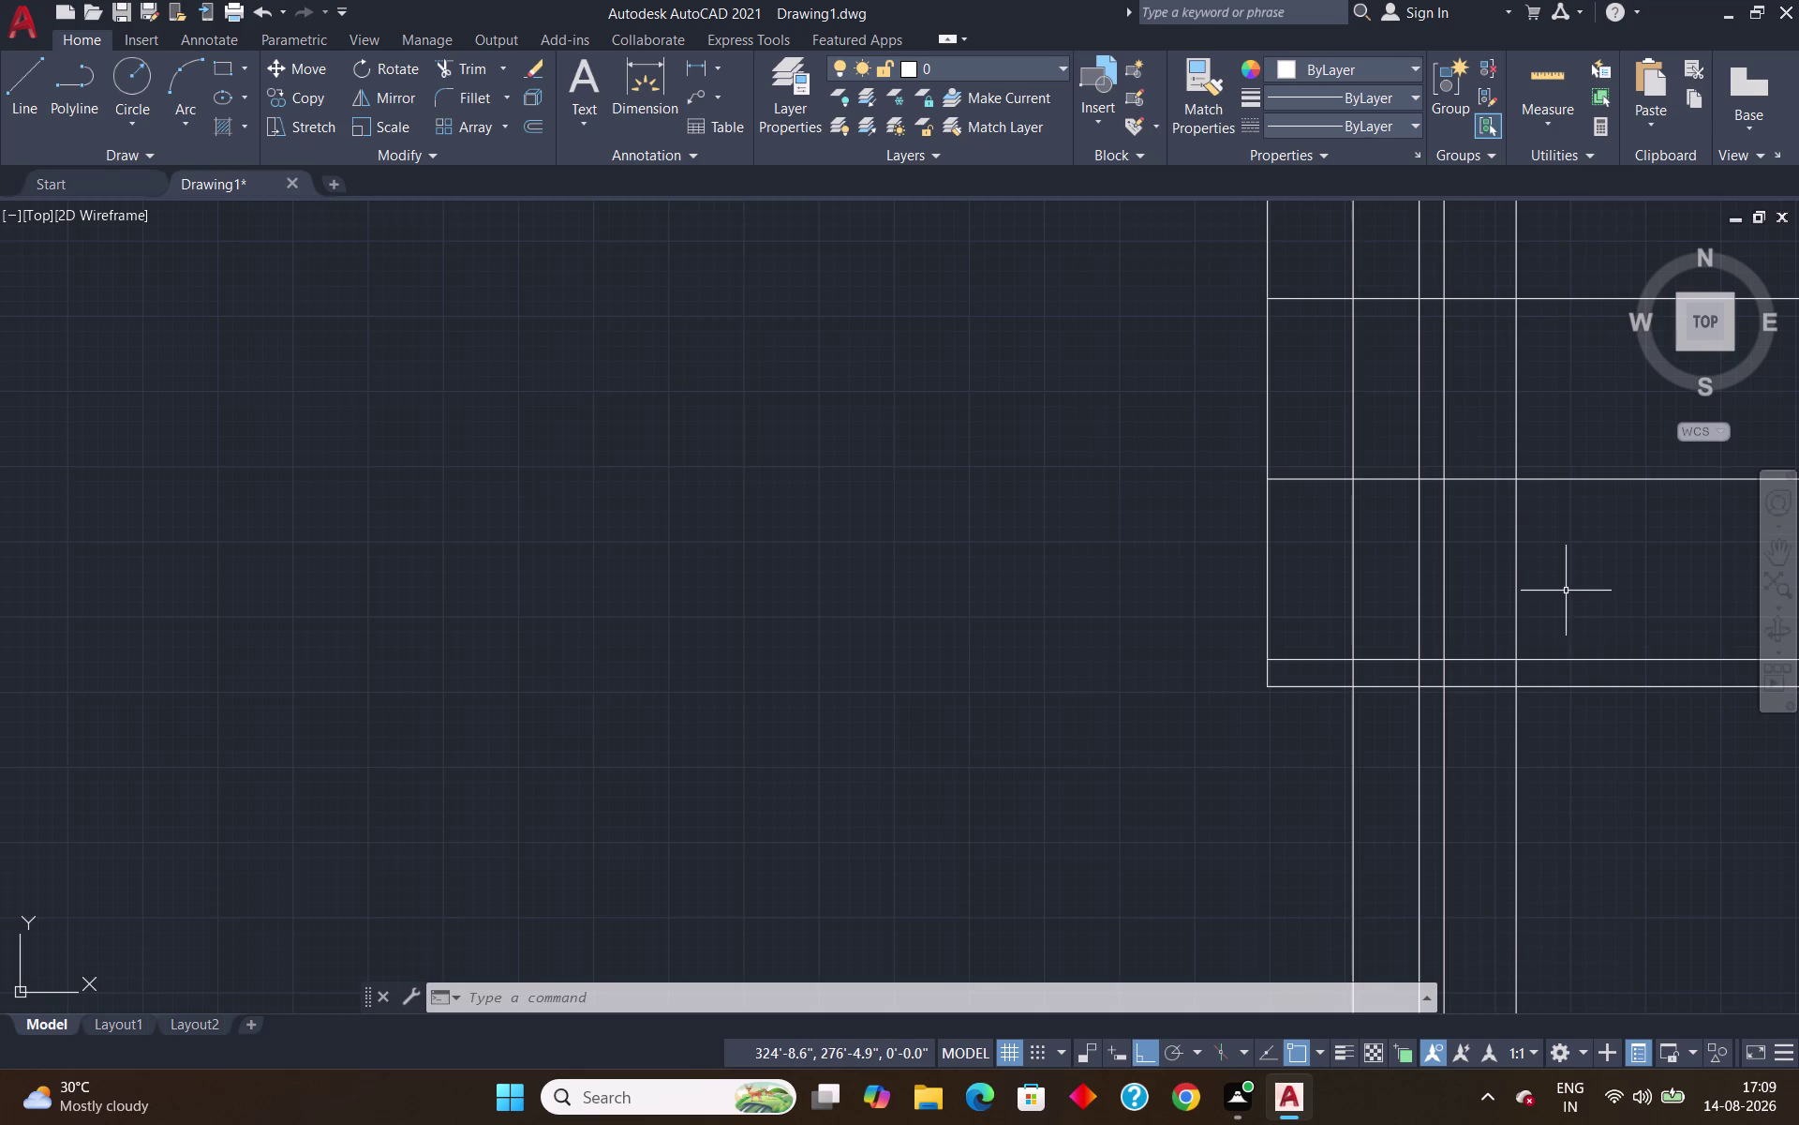
scroll(down, 3)
scroll(up, 3)
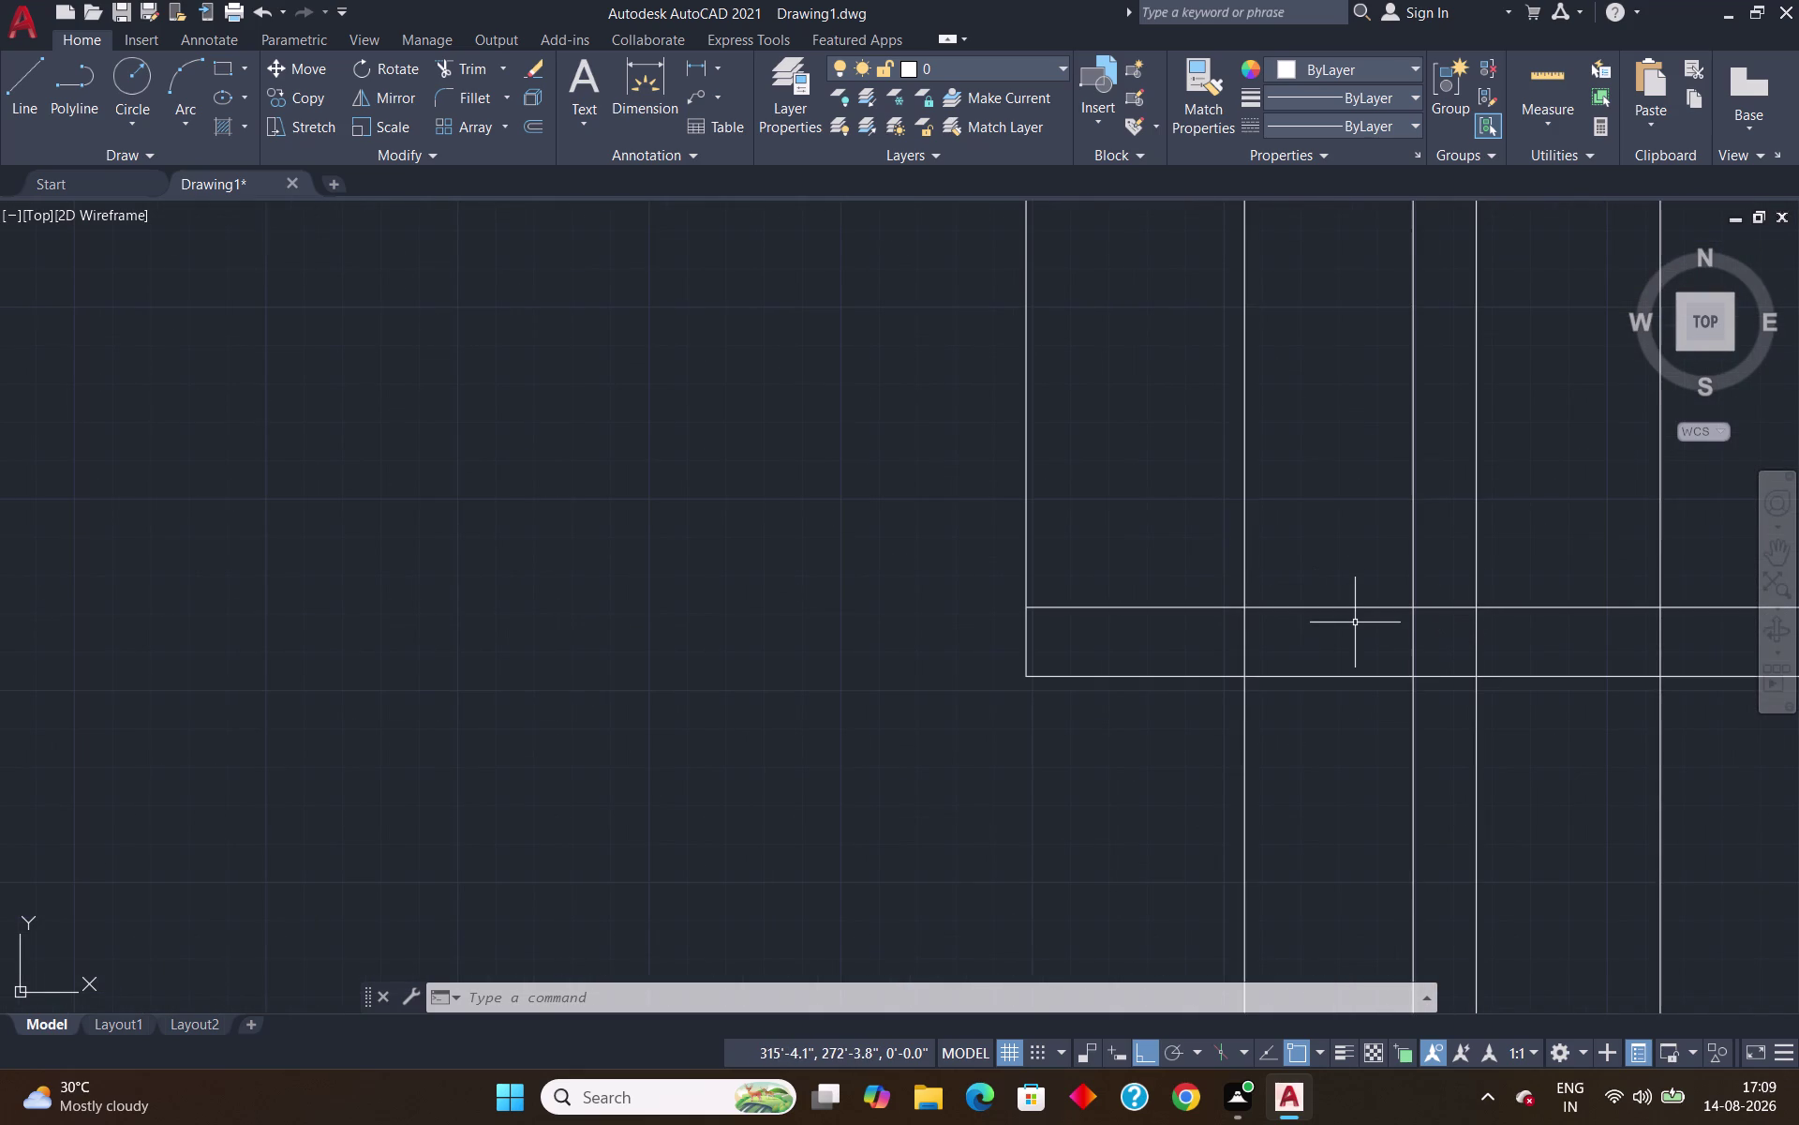
Start a line 7 feet above the grid intersection using TK tracking.
key(l)
key(Return)
text(T)
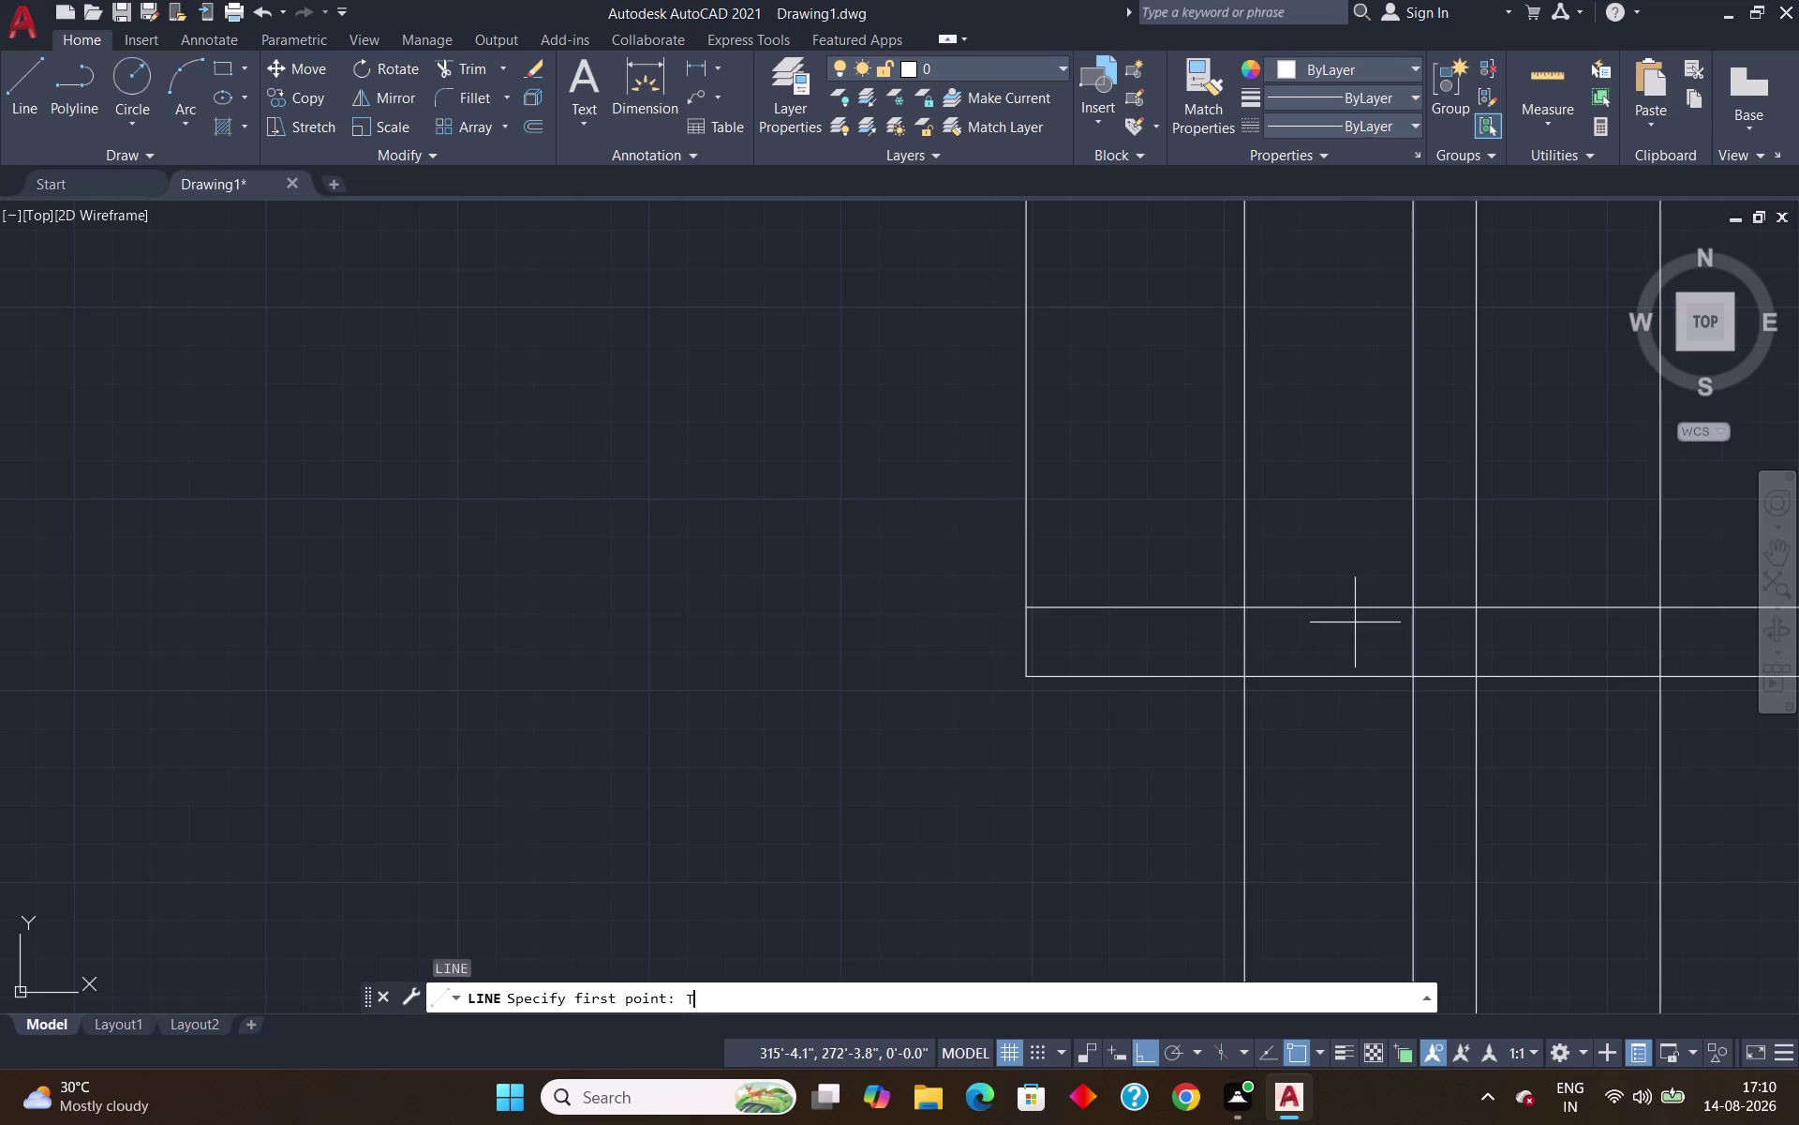
text(K)
key(Return)
click(1249, 611)
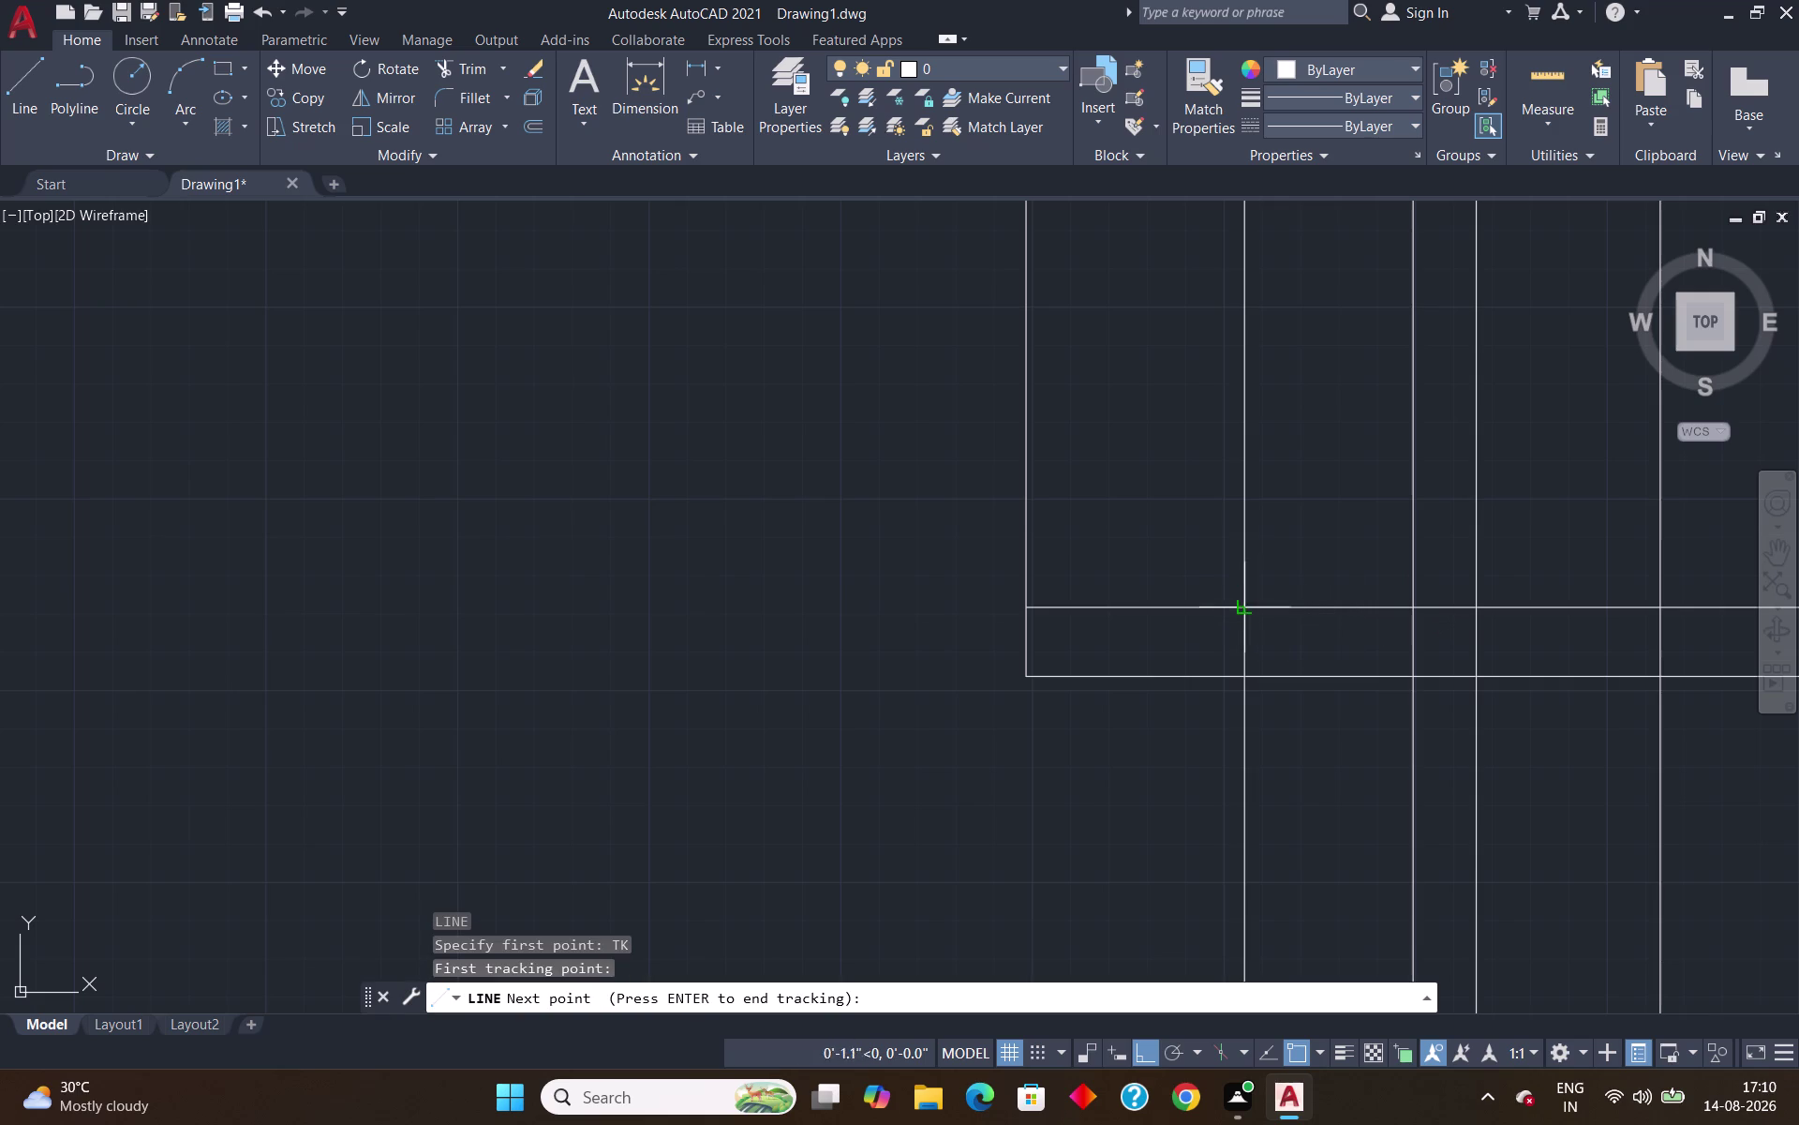
text(7)
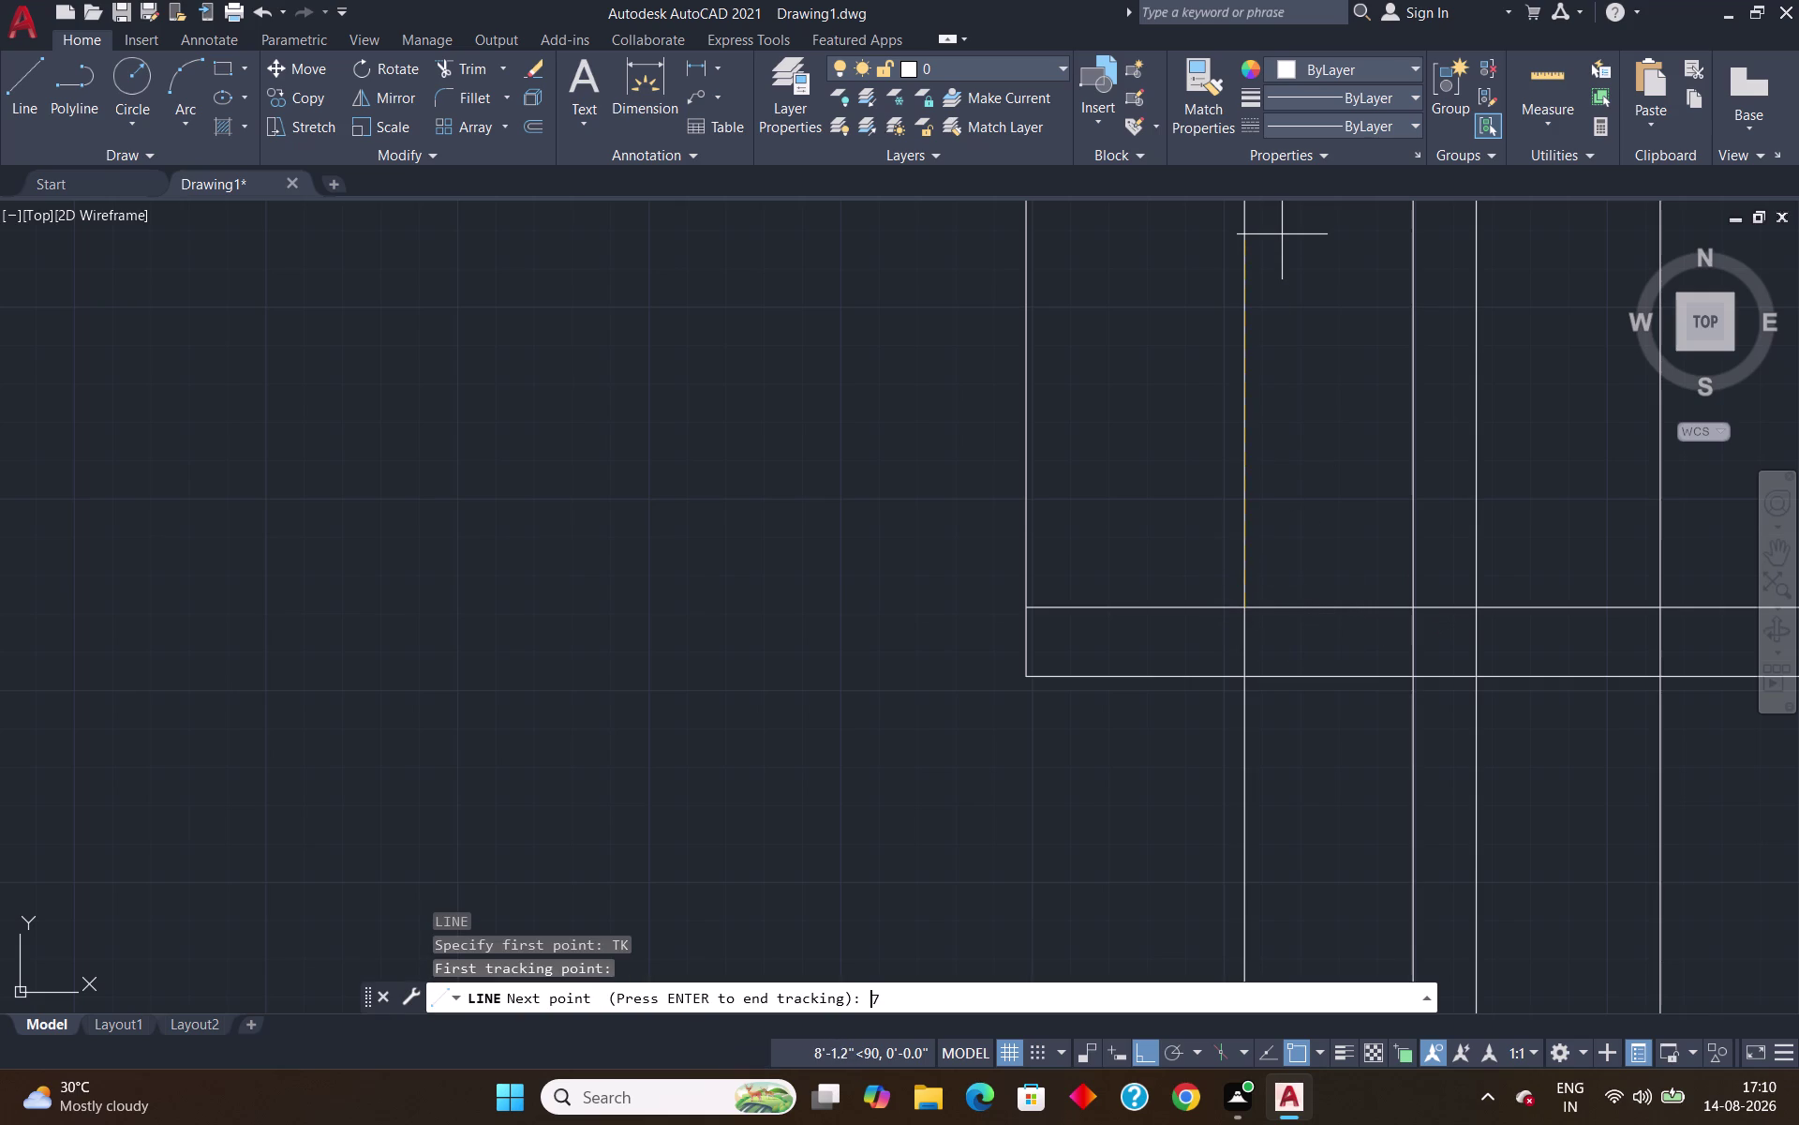
text(')
key(Return)
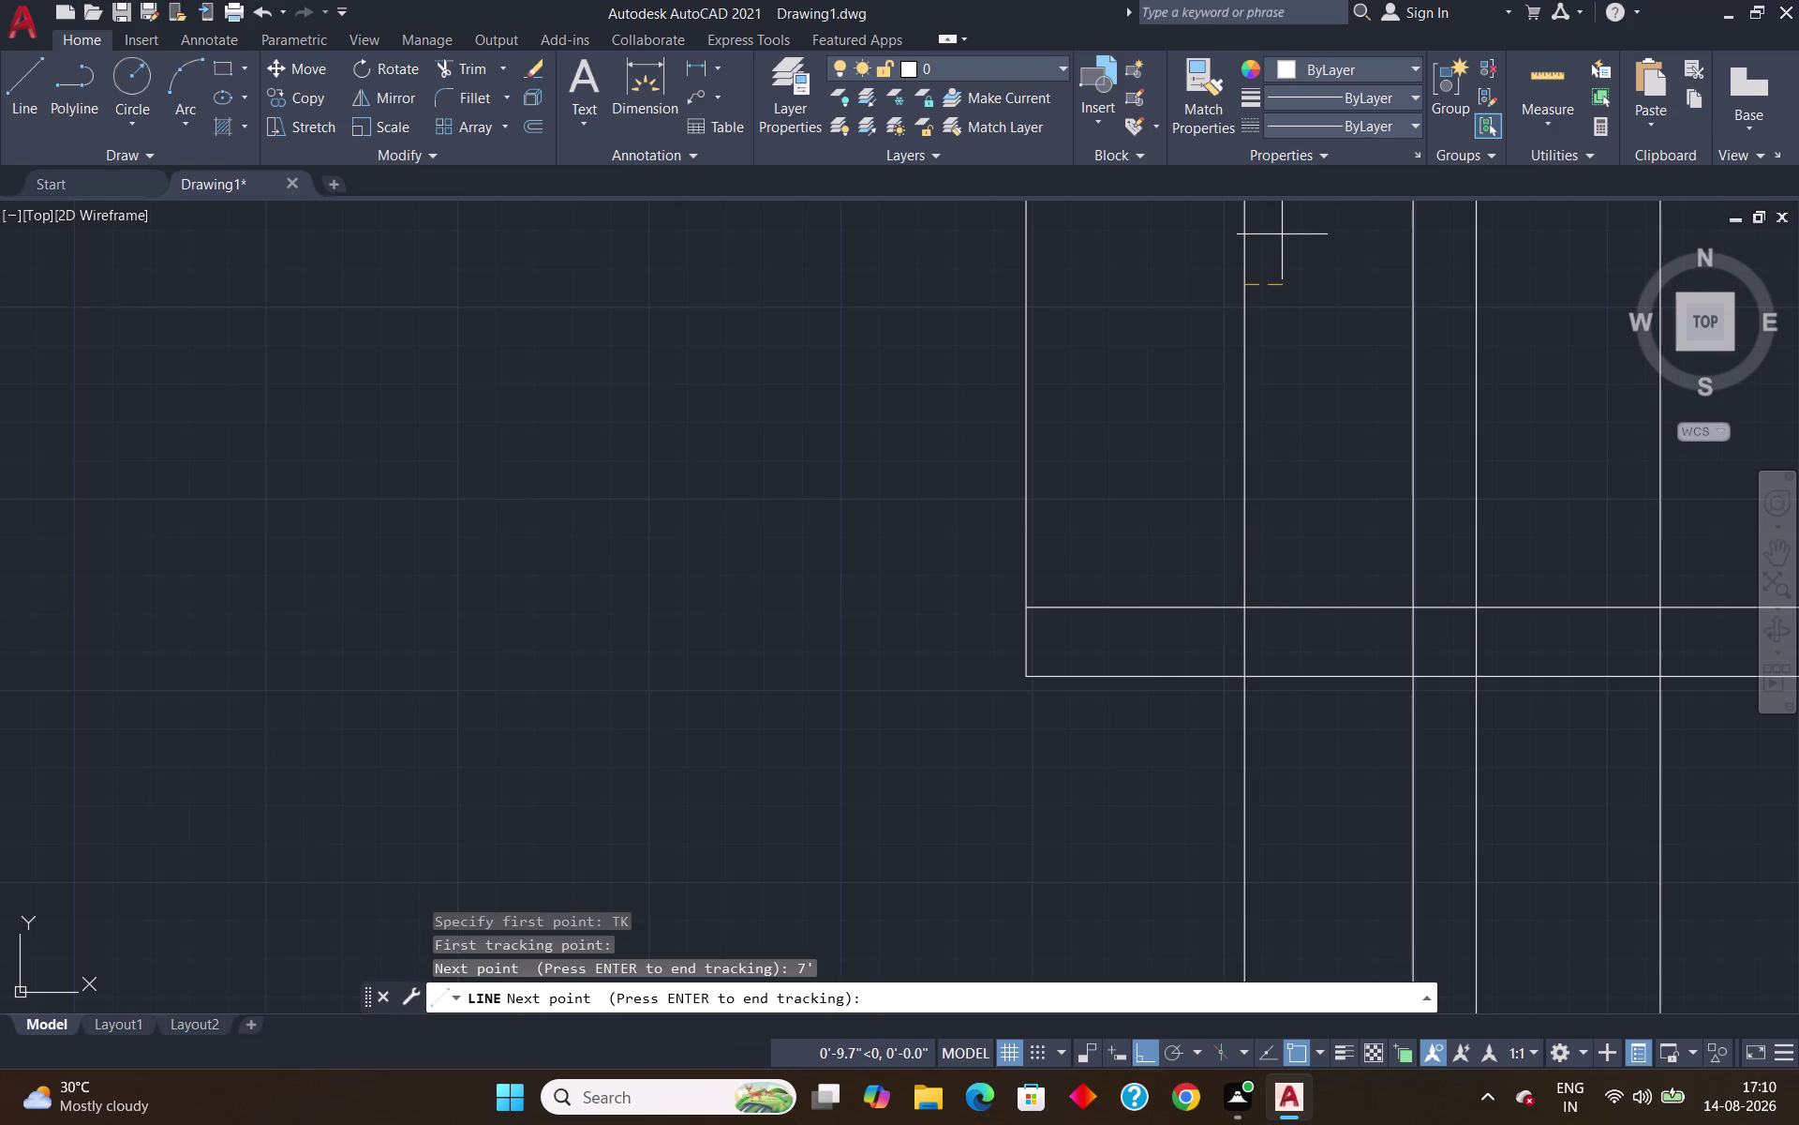
key(Return)
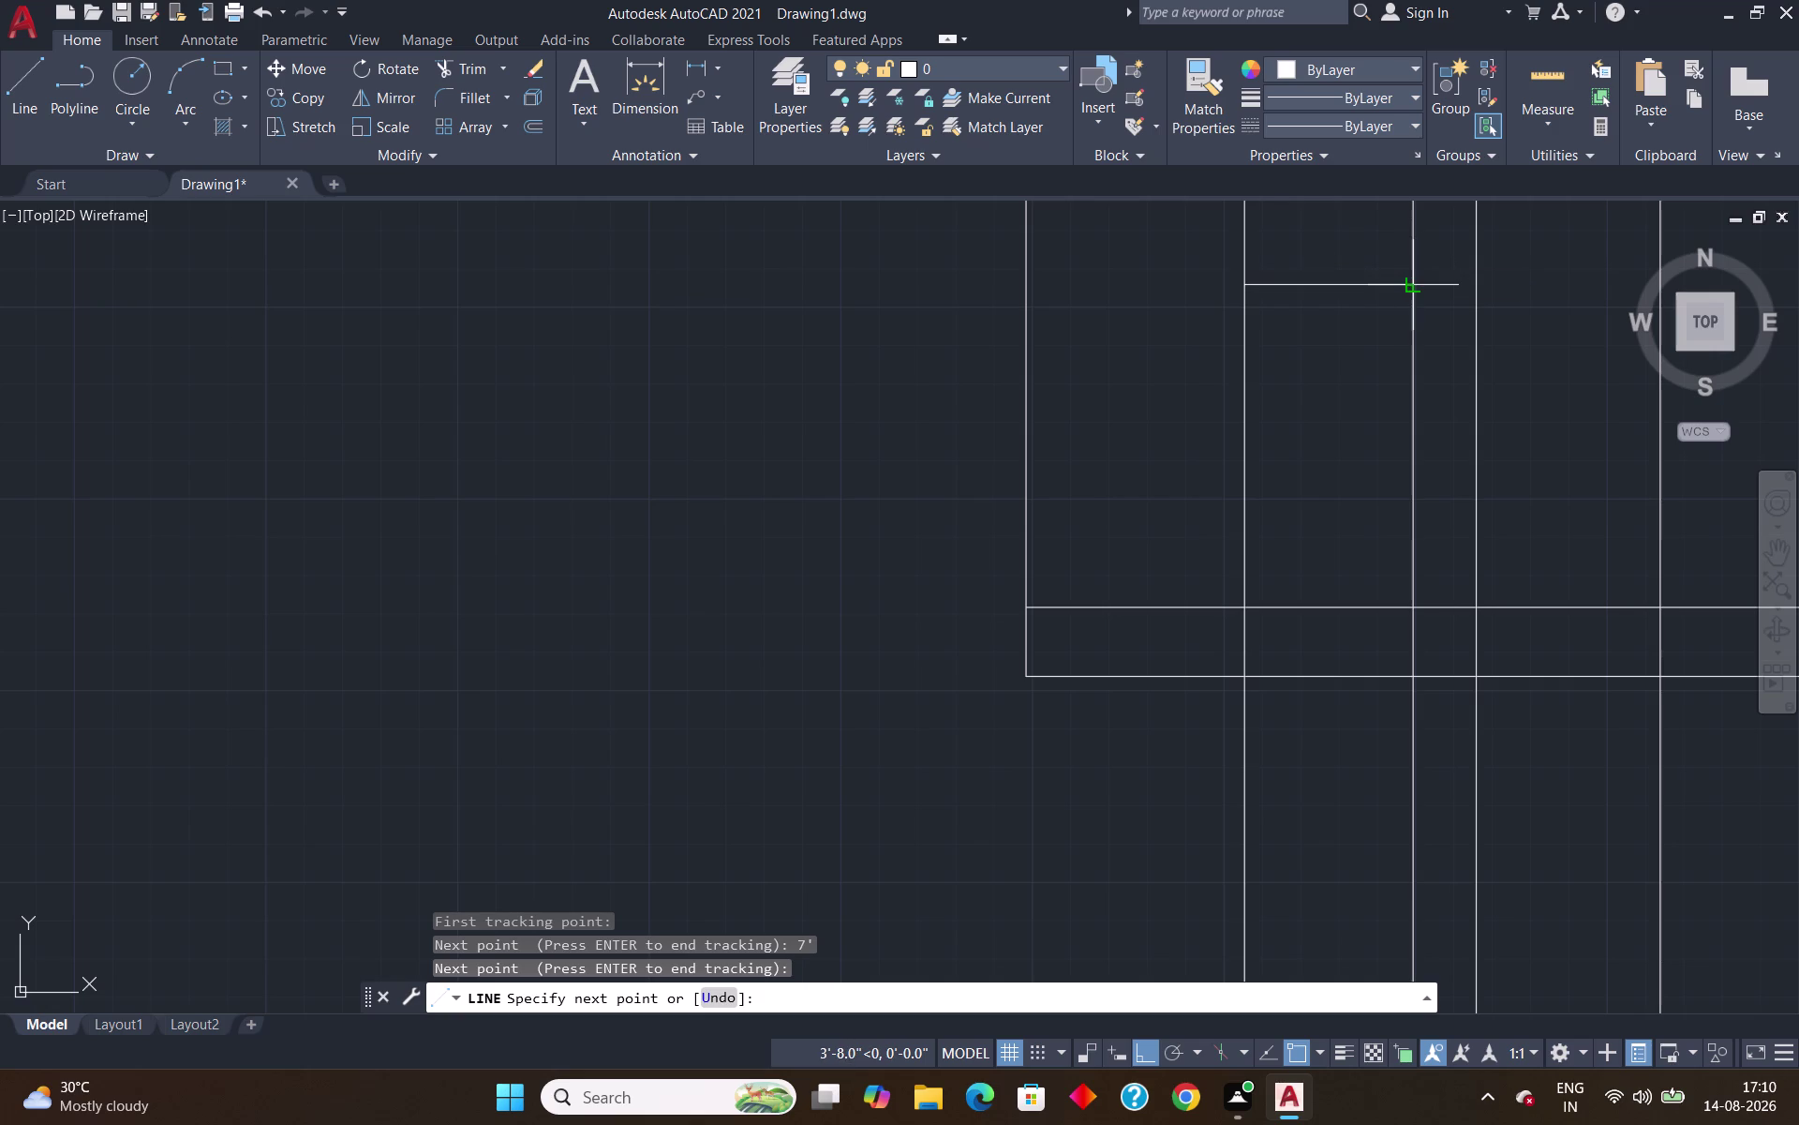
Draw the horizontal line across to the far vertical grid line.
click(1414, 287)
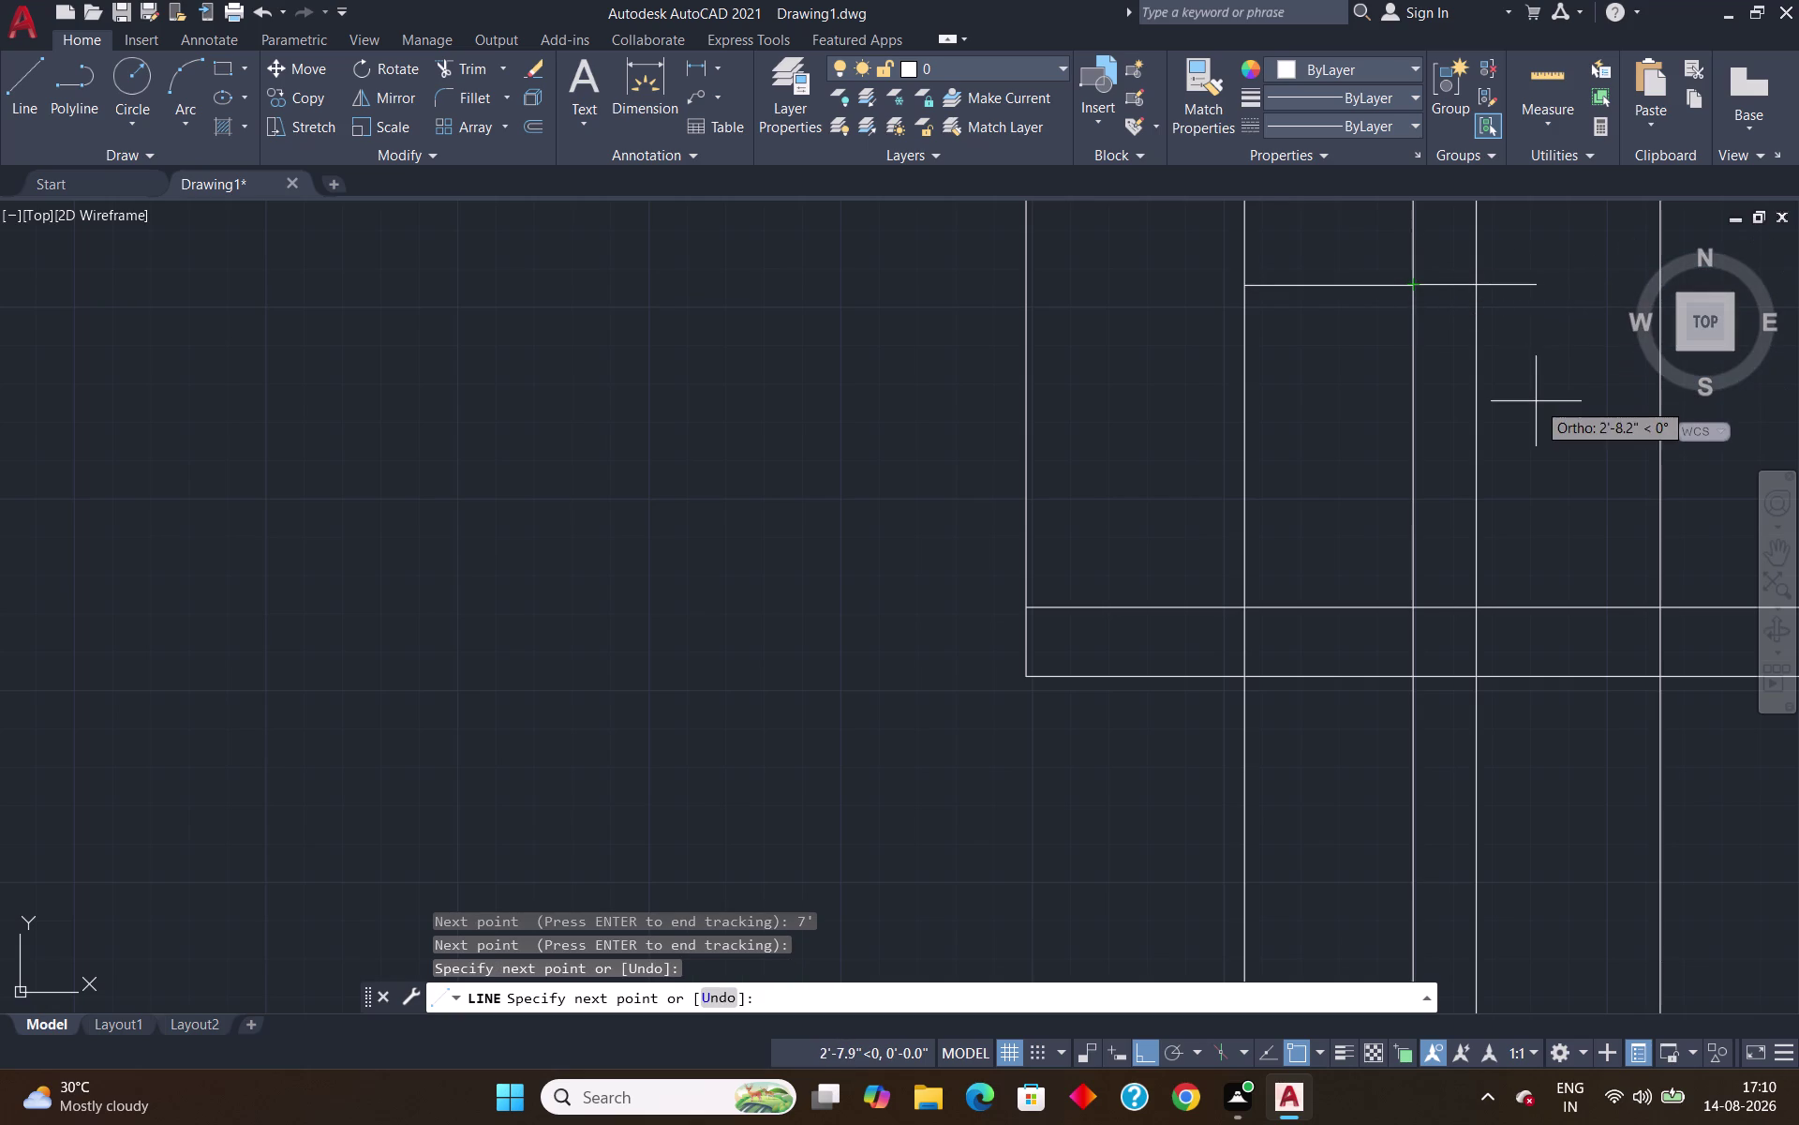
middle_drag(1536, 402, 962, 460)
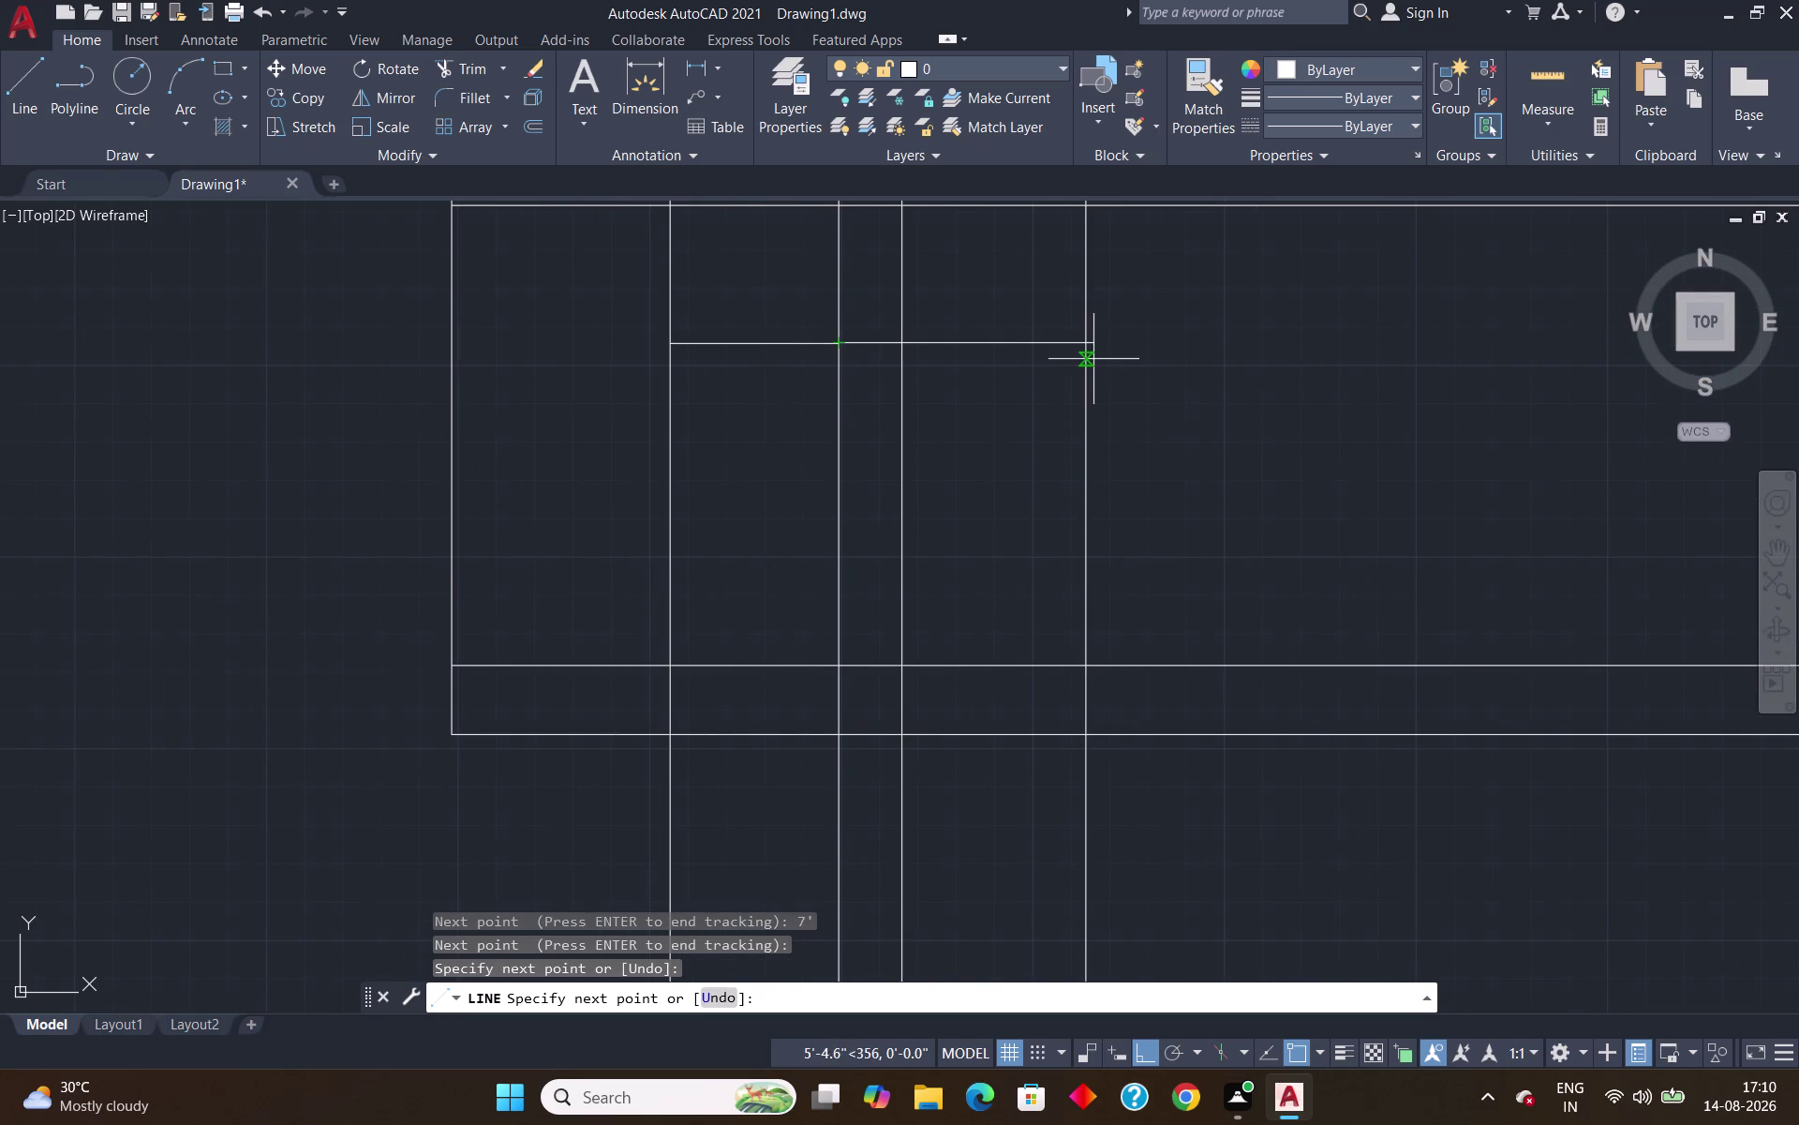
click(1093, 349)
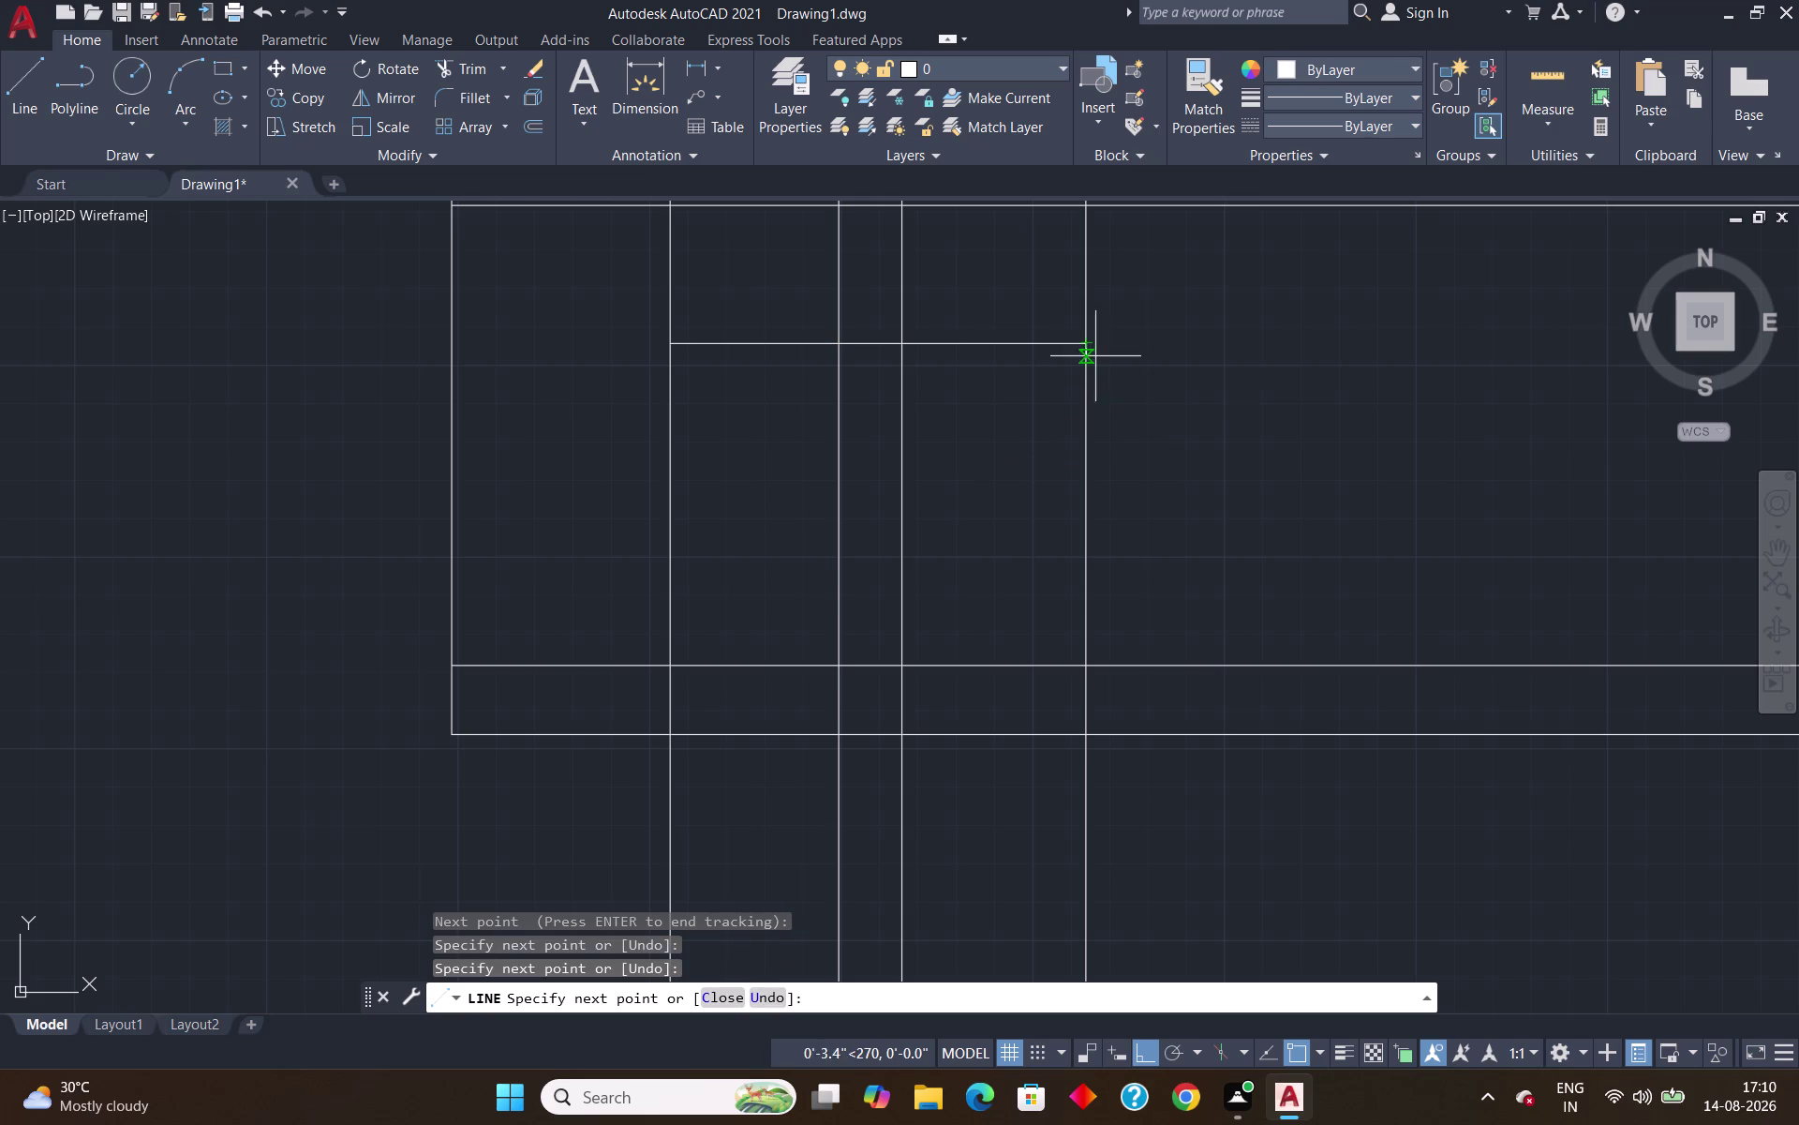
key(Return)
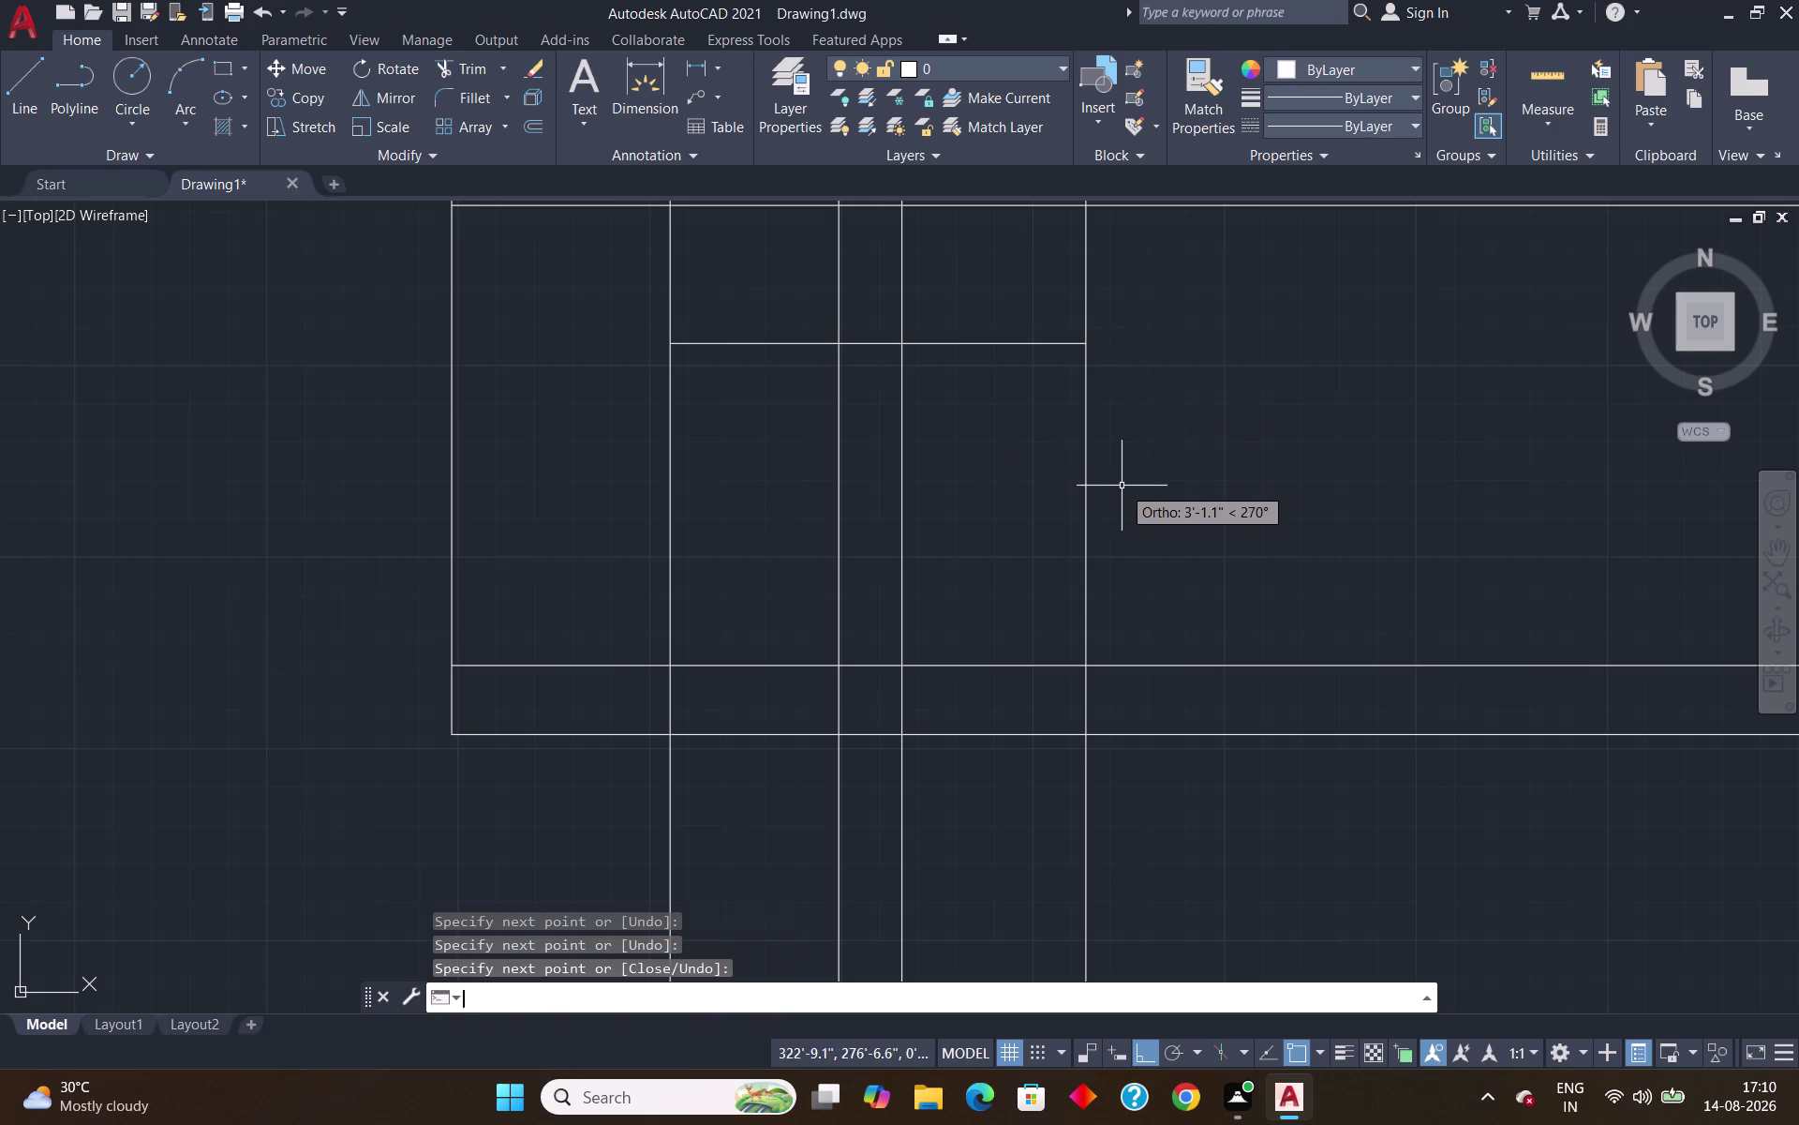
scroll(down, 3)
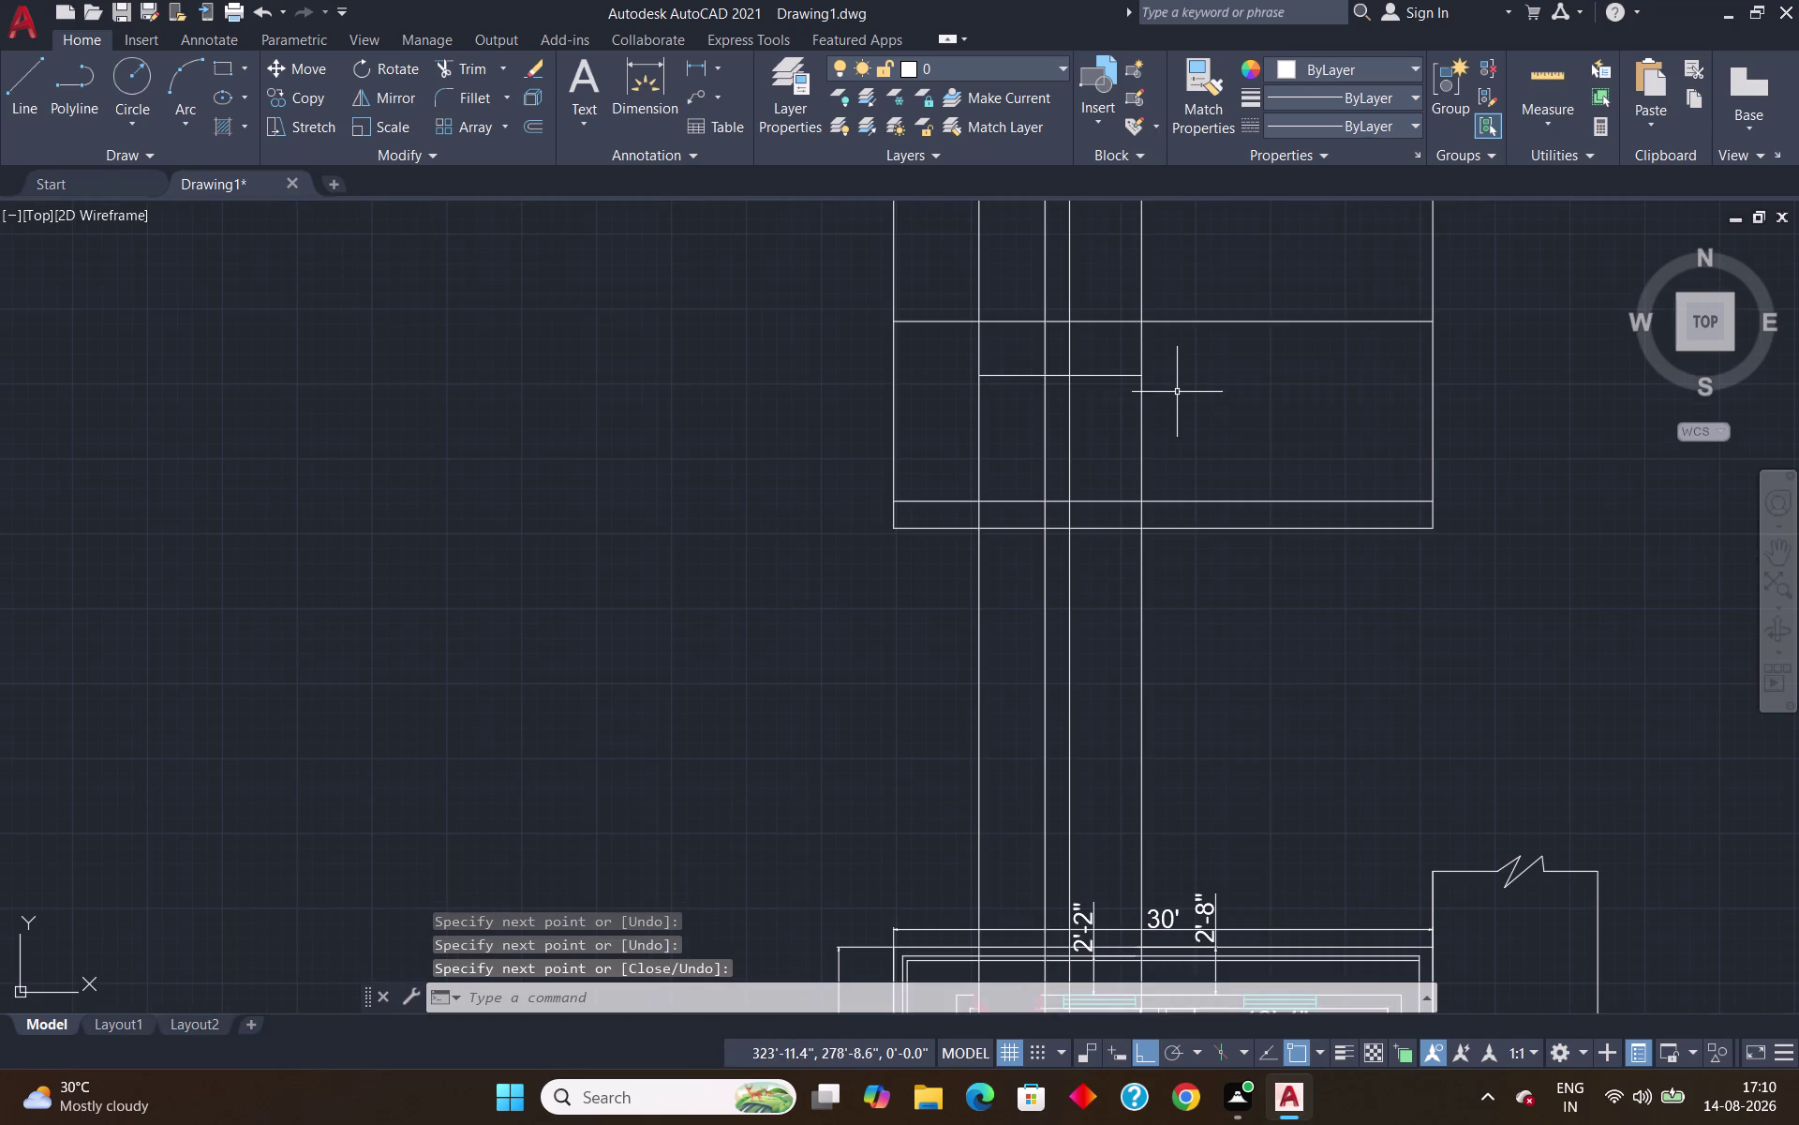
scroll(up, 3)
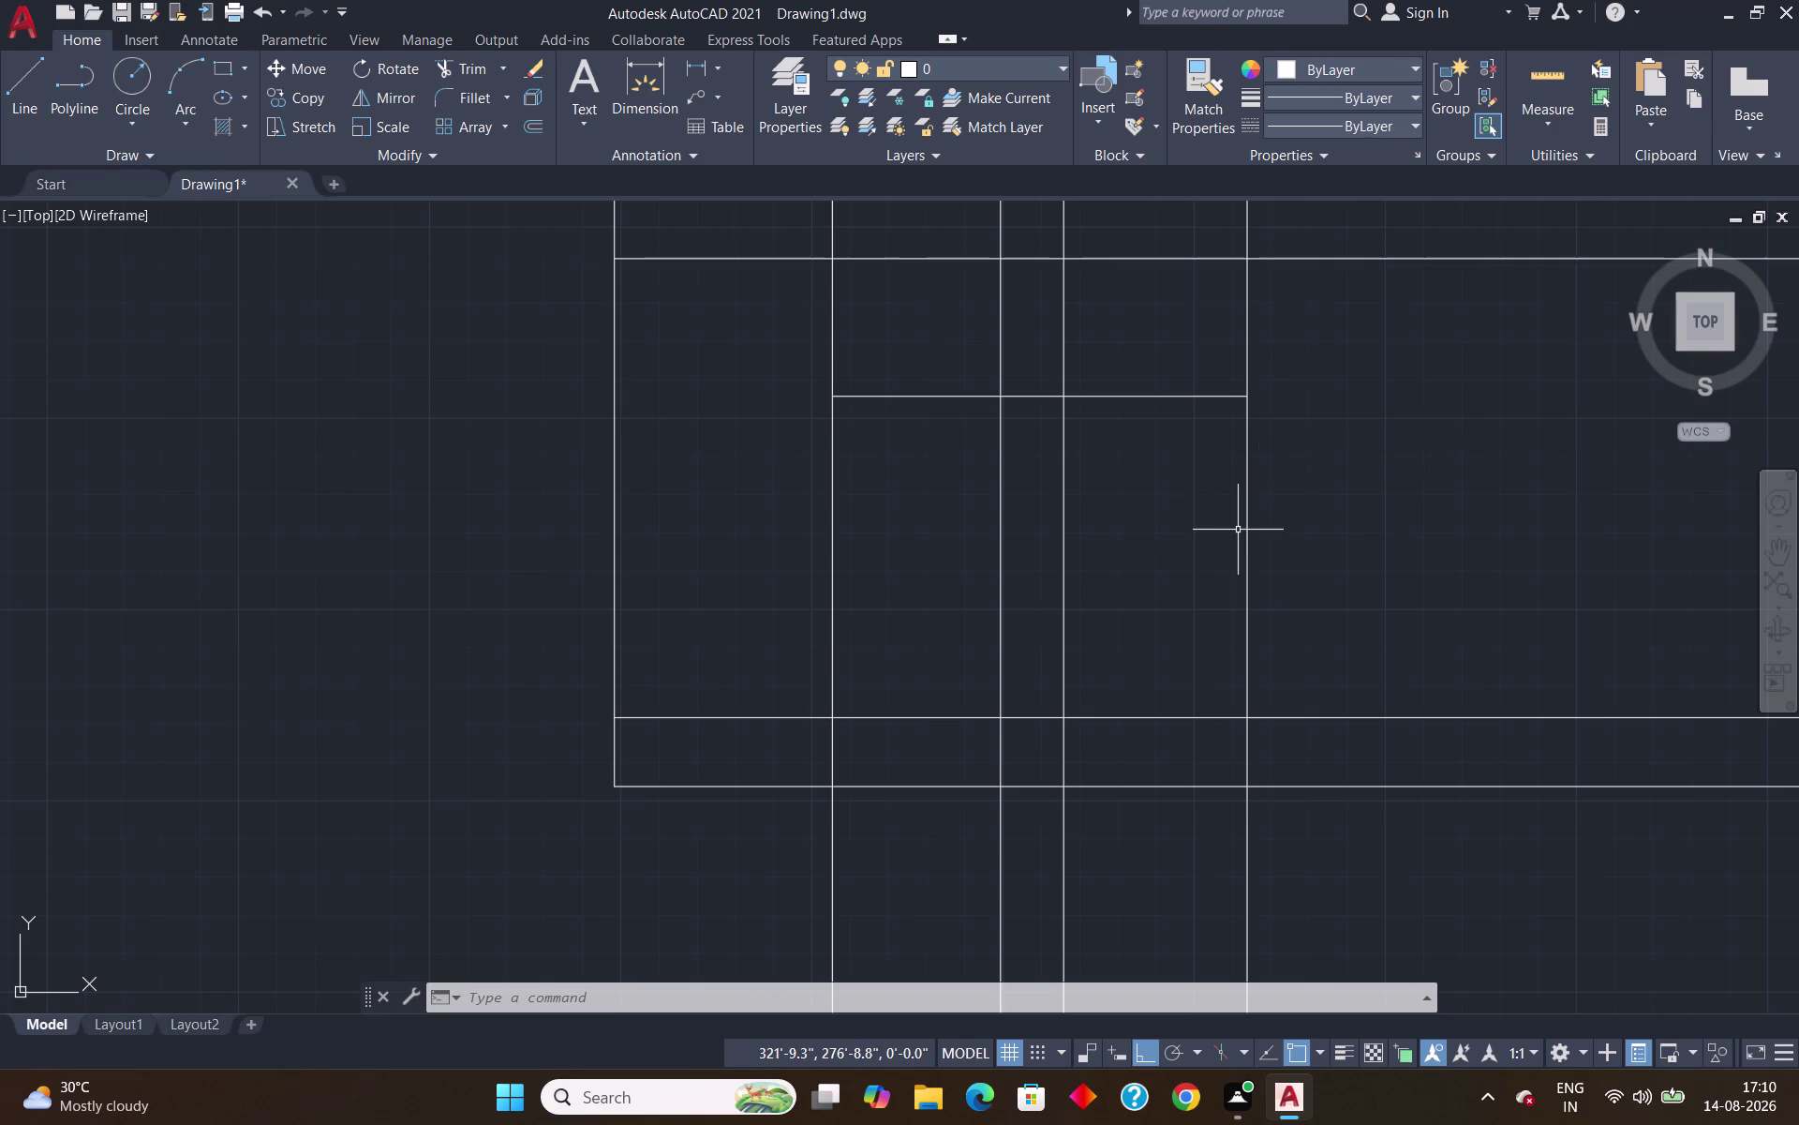
Trim the cross line out of the narrow corridor with a fence.
key(o)
key(Return)
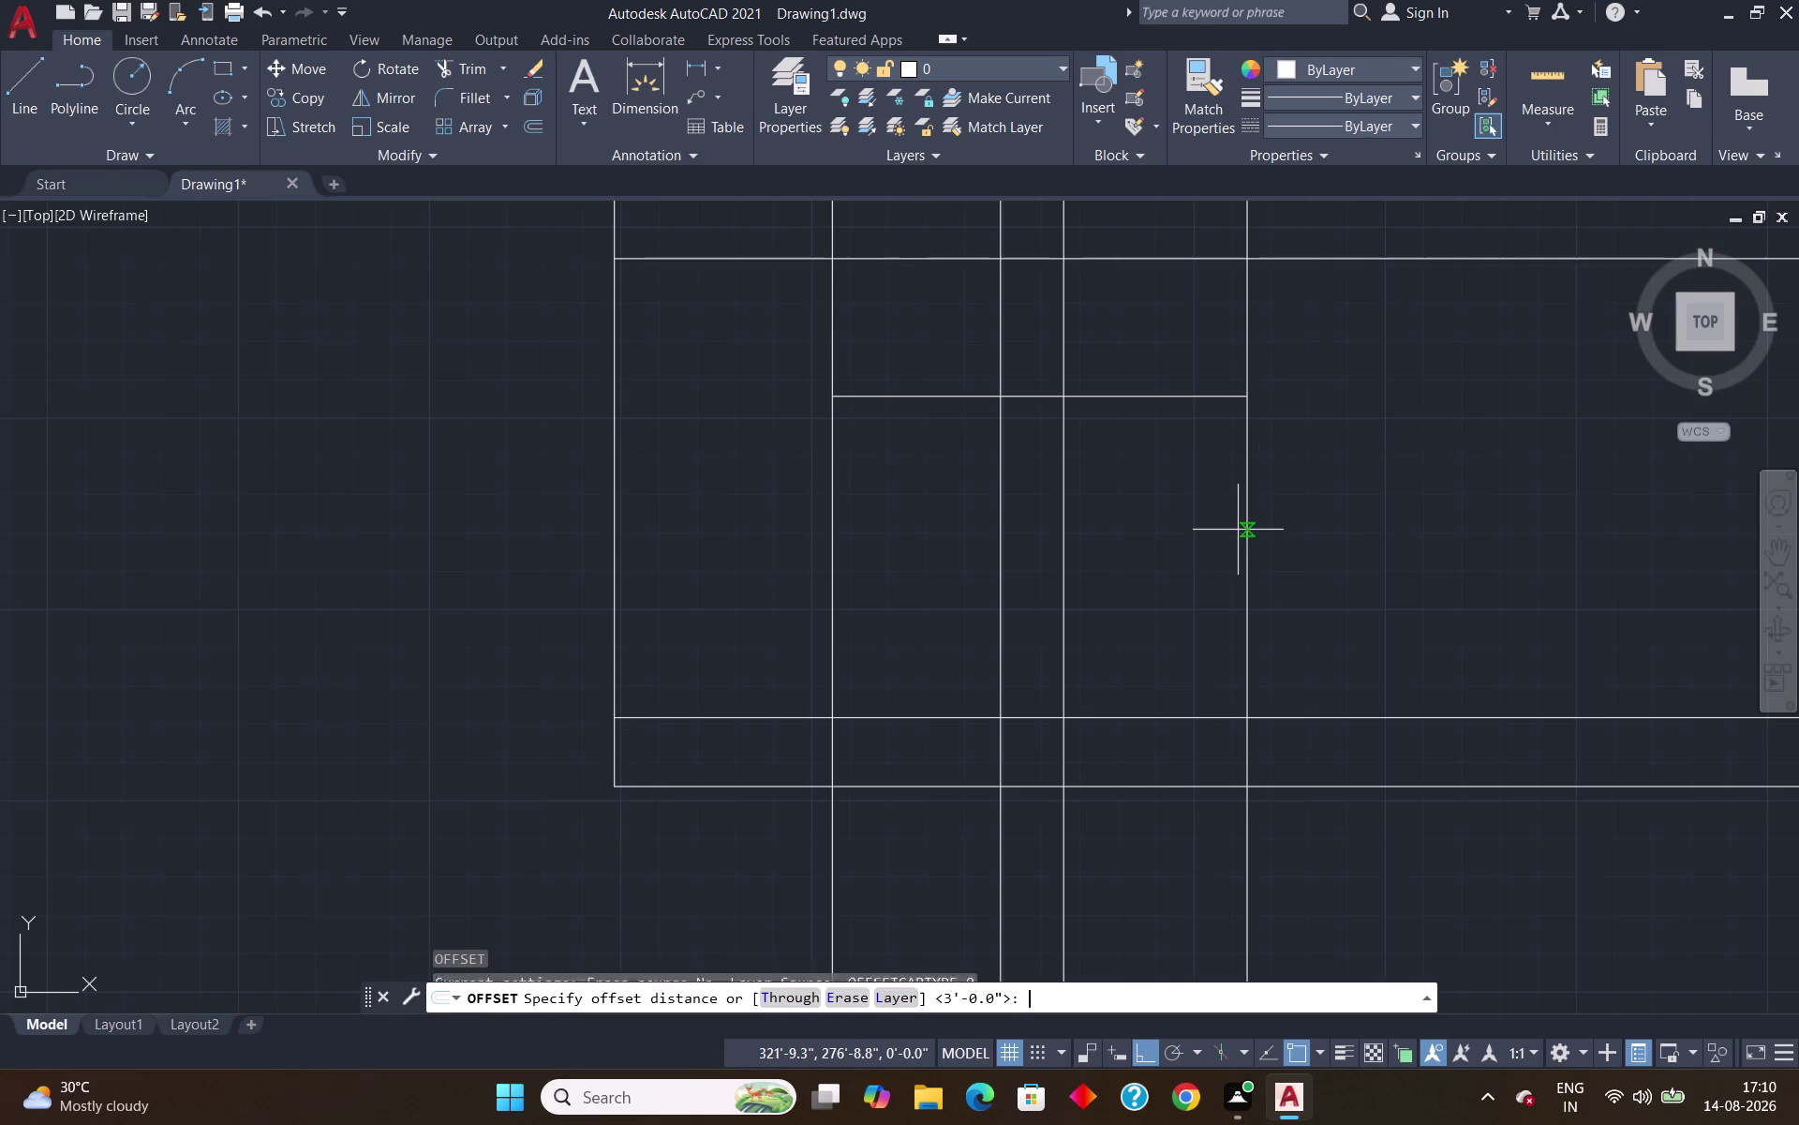
key(Escape)
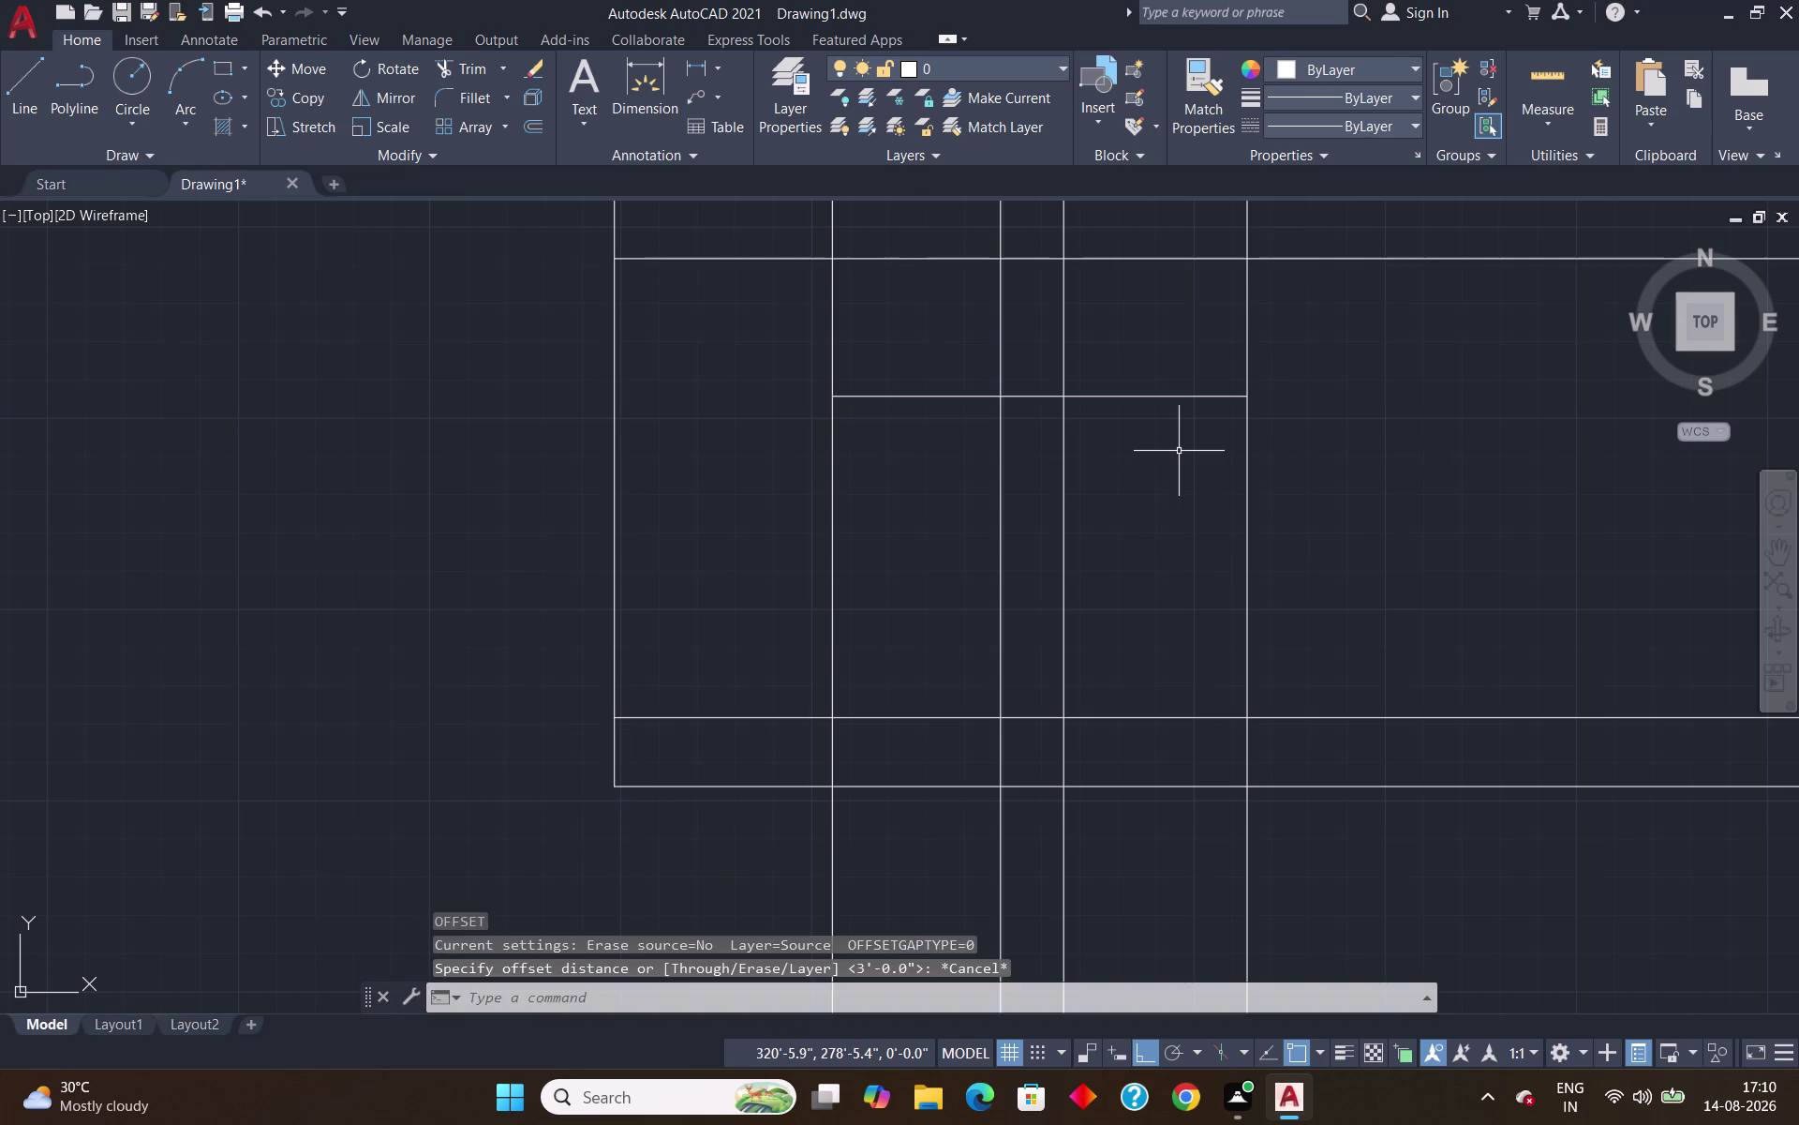
text(TR)
key(Return)
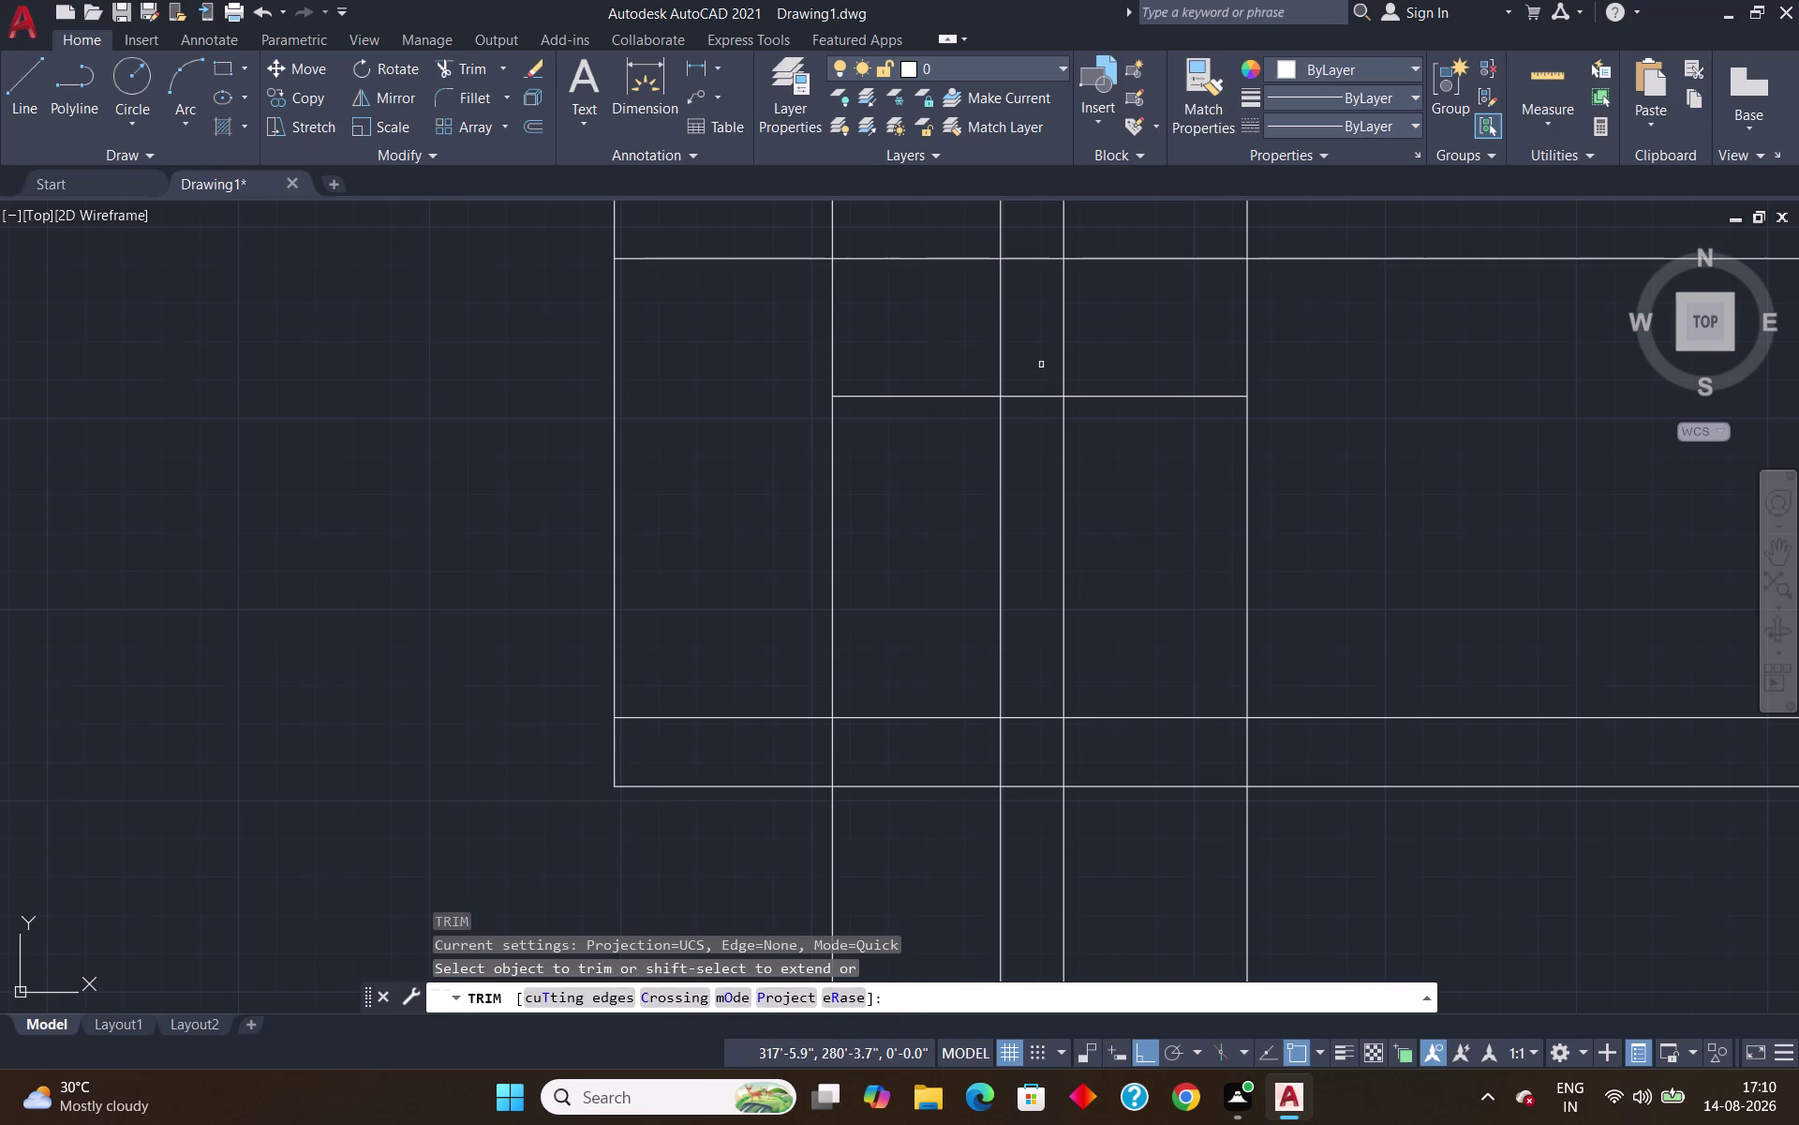
drag(1041, 364, 1019, 448)
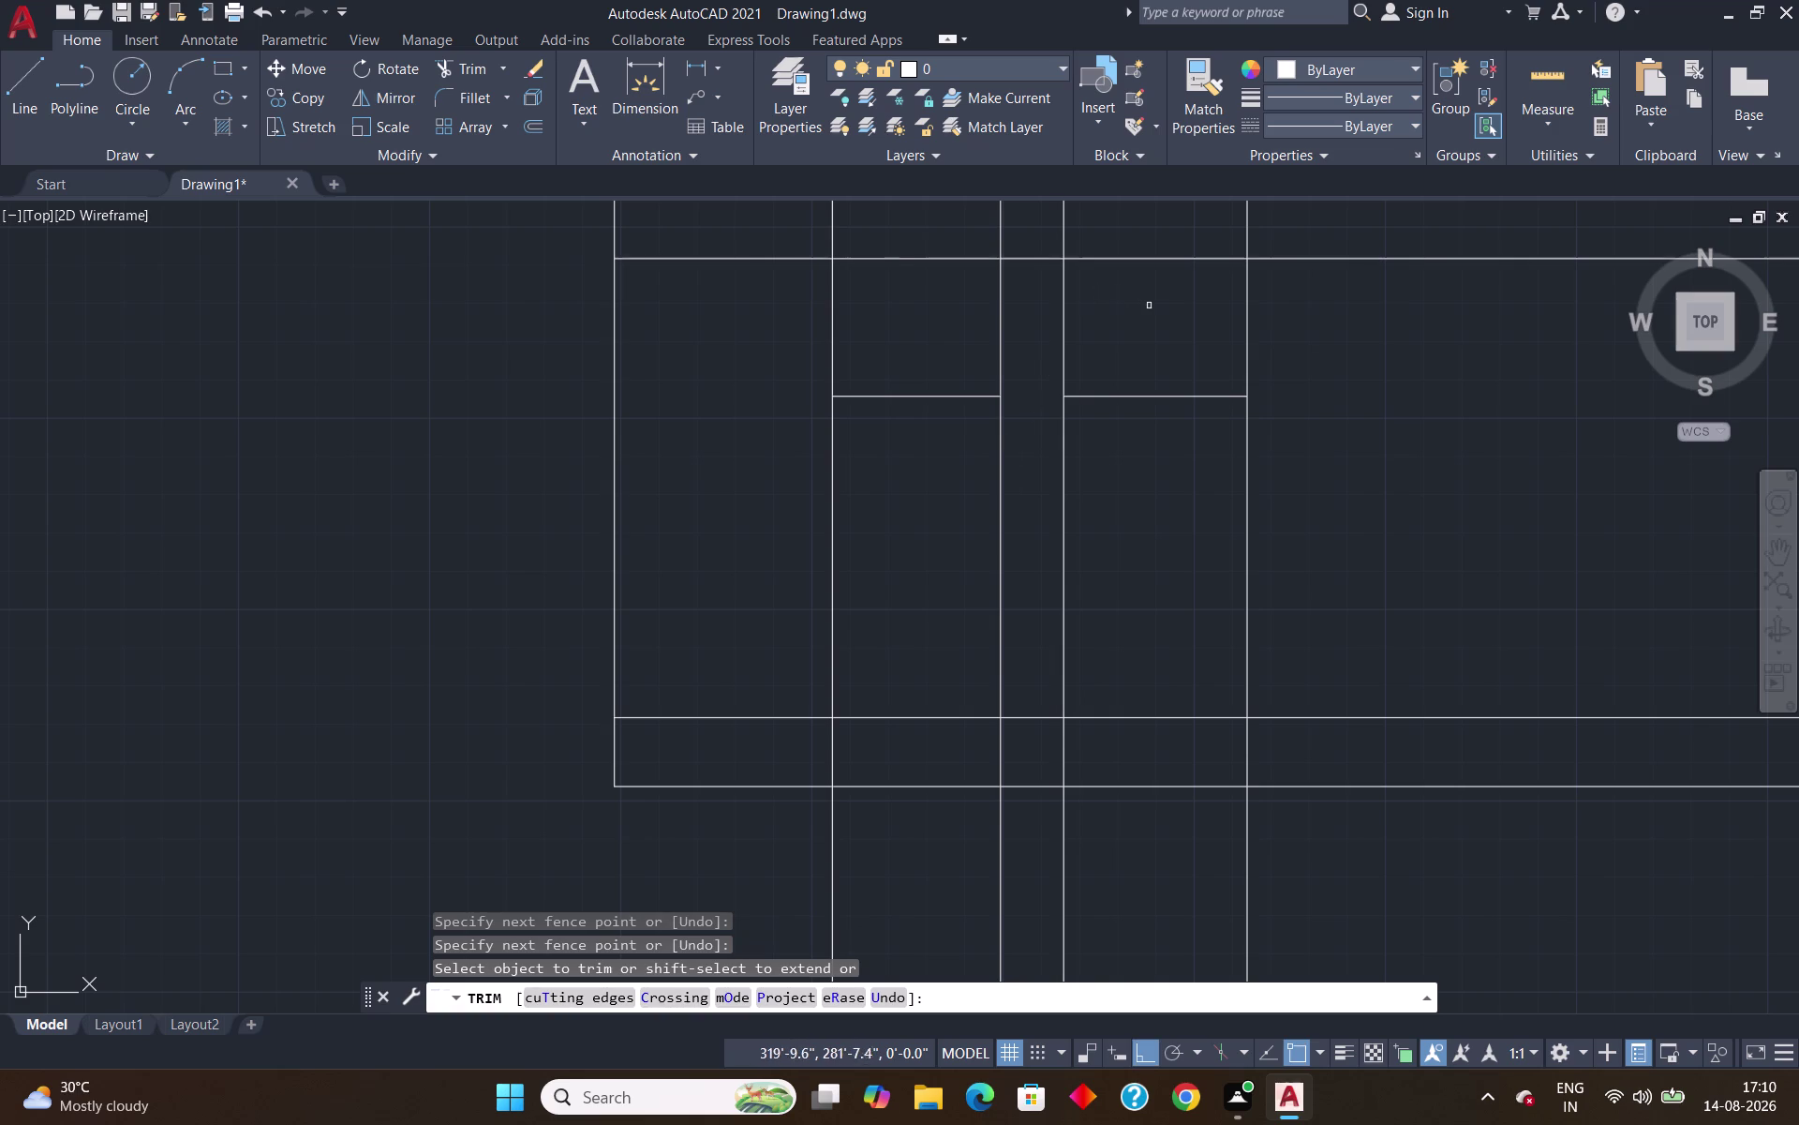
key(Escape)
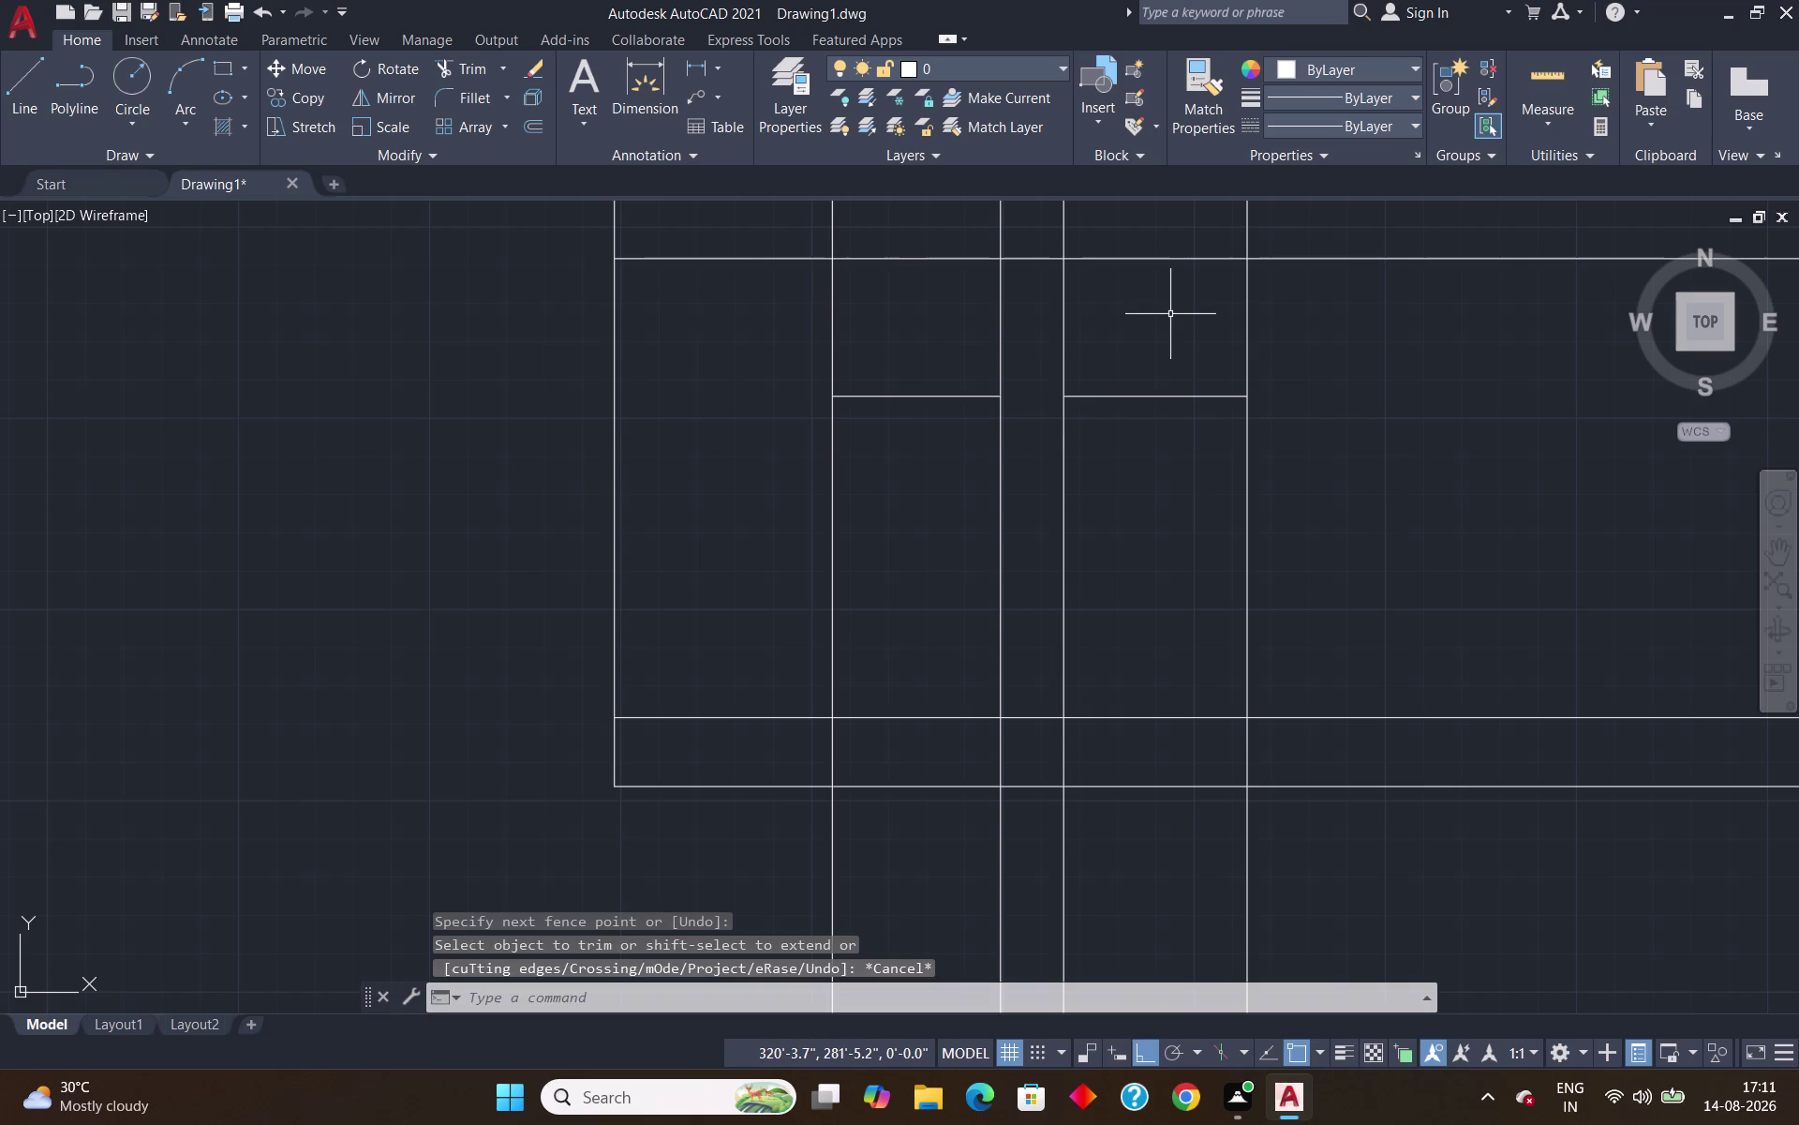
Offset the right-hand bay's cross line 4 feet downward.
key(o)
key(Return)
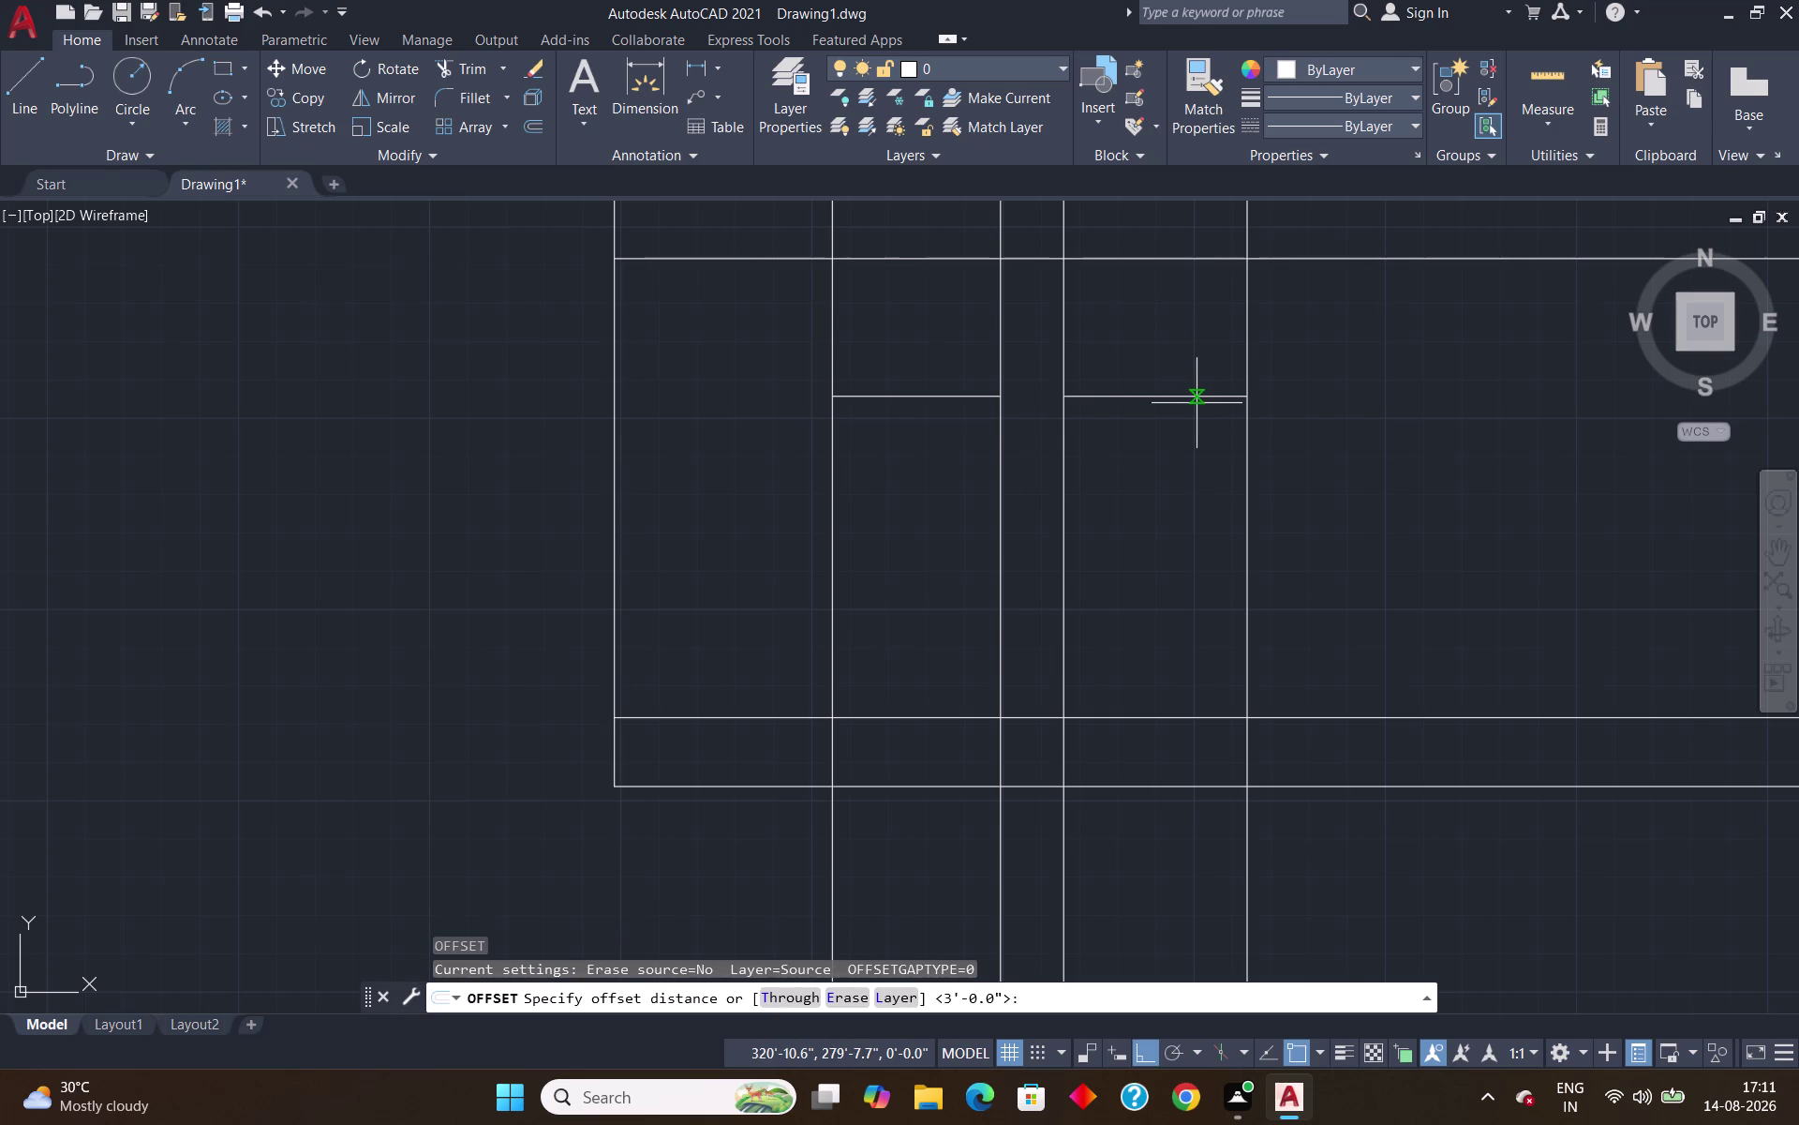
key(4)
key(shift+quotedbl)
key(Return)
scroll(up, 3)
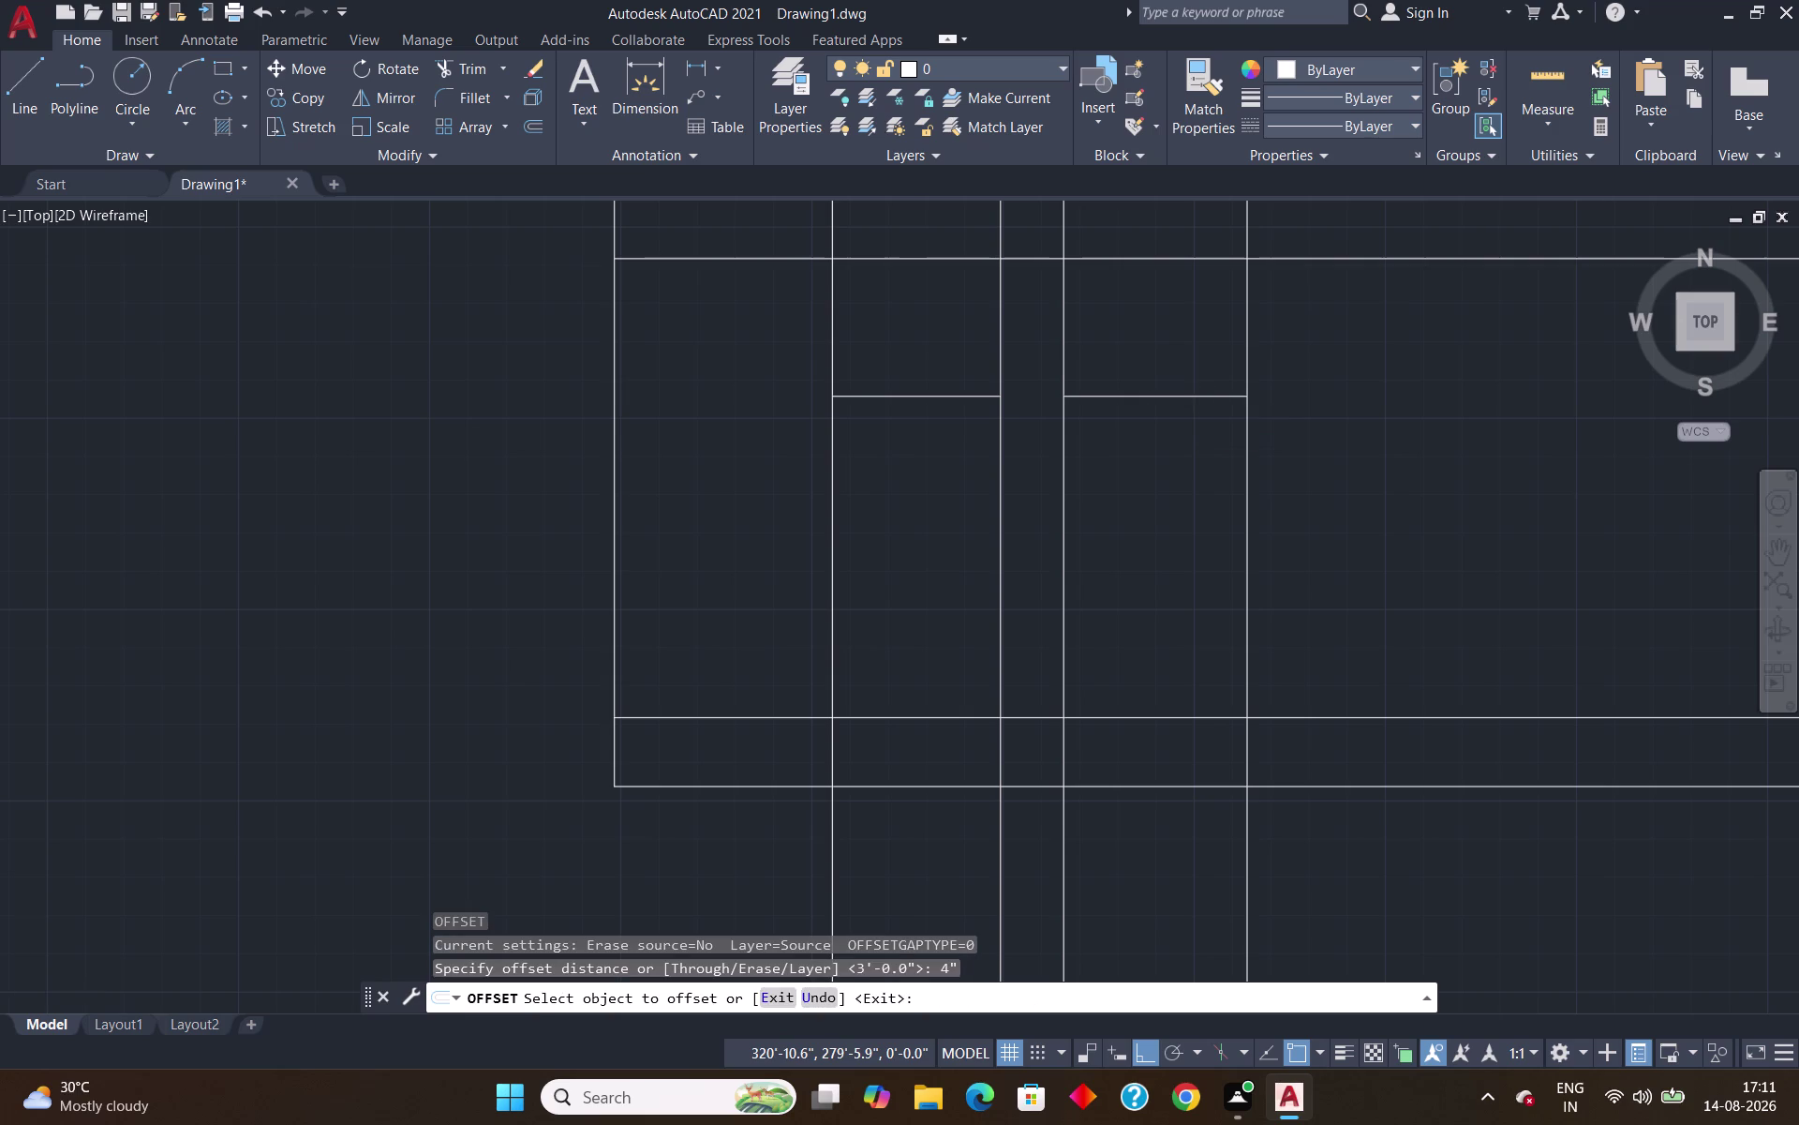
key(Escape)
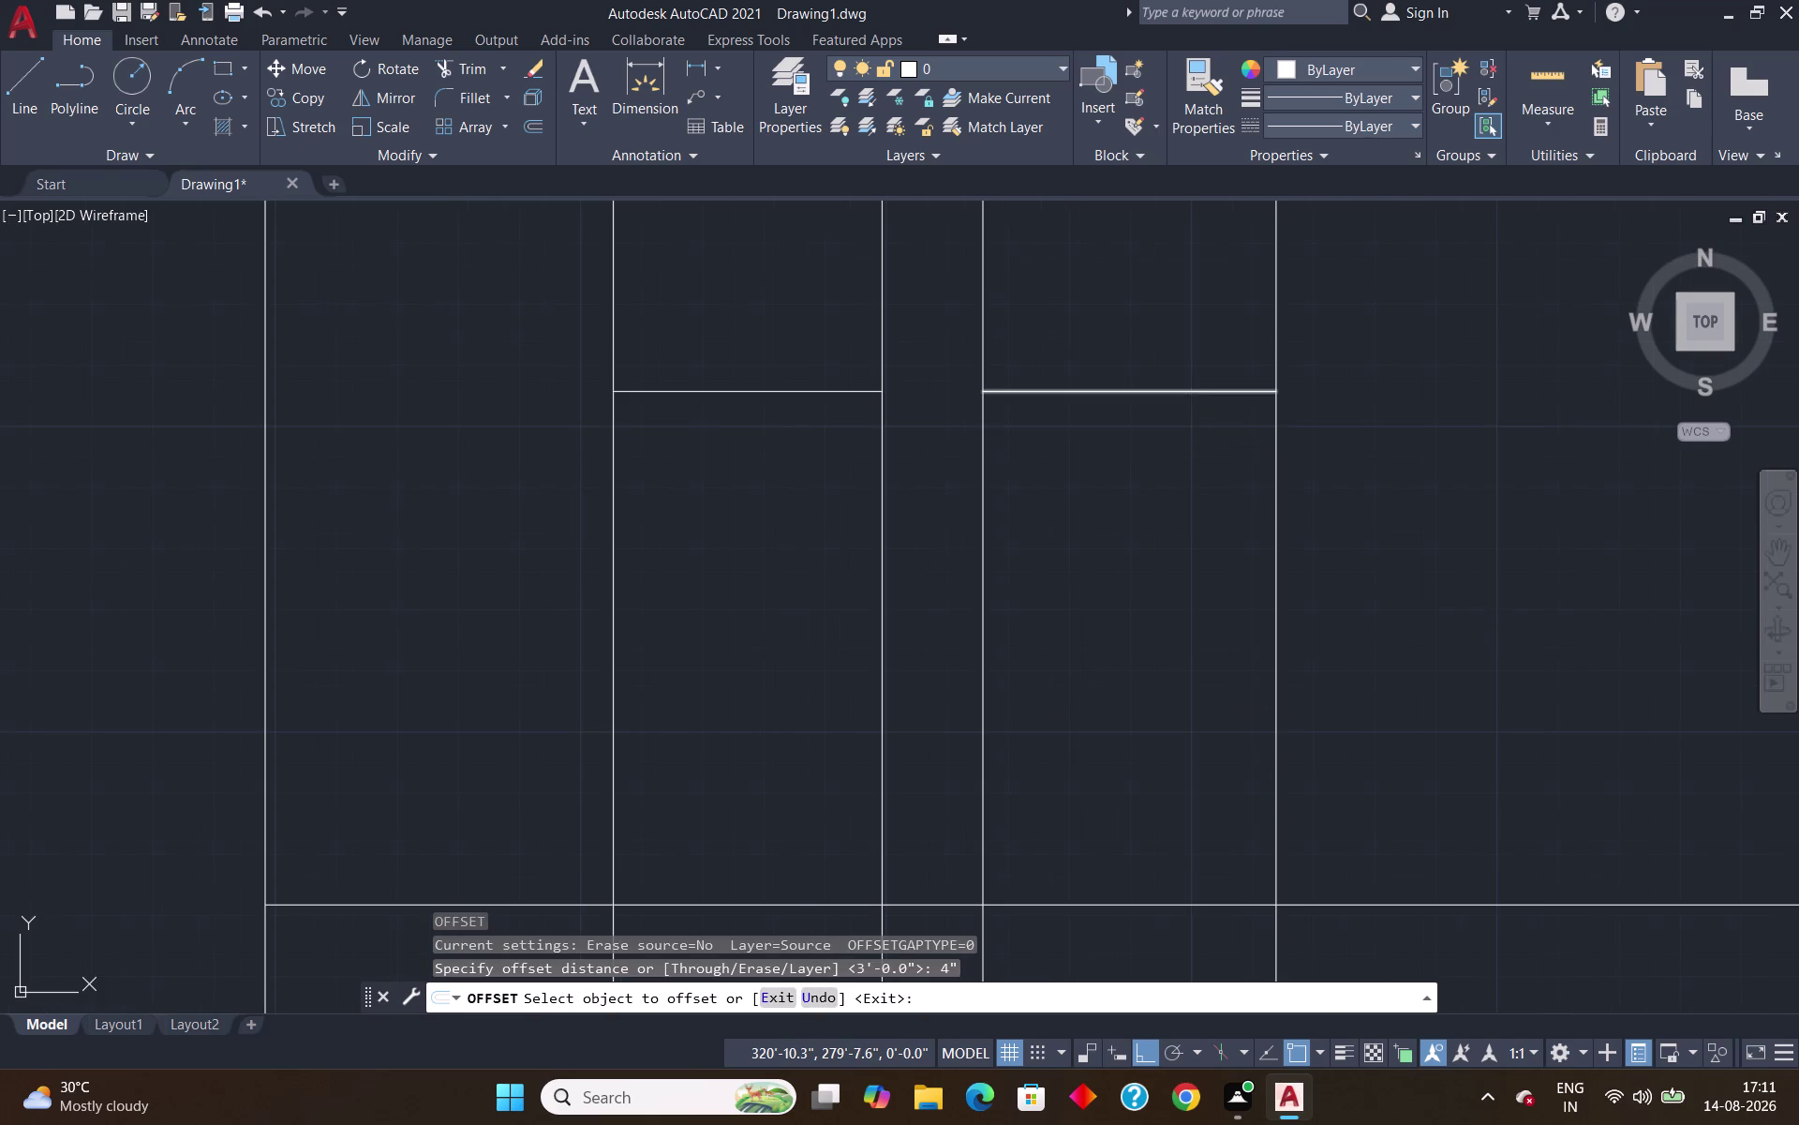
key(o)
key(Return)
key(4)
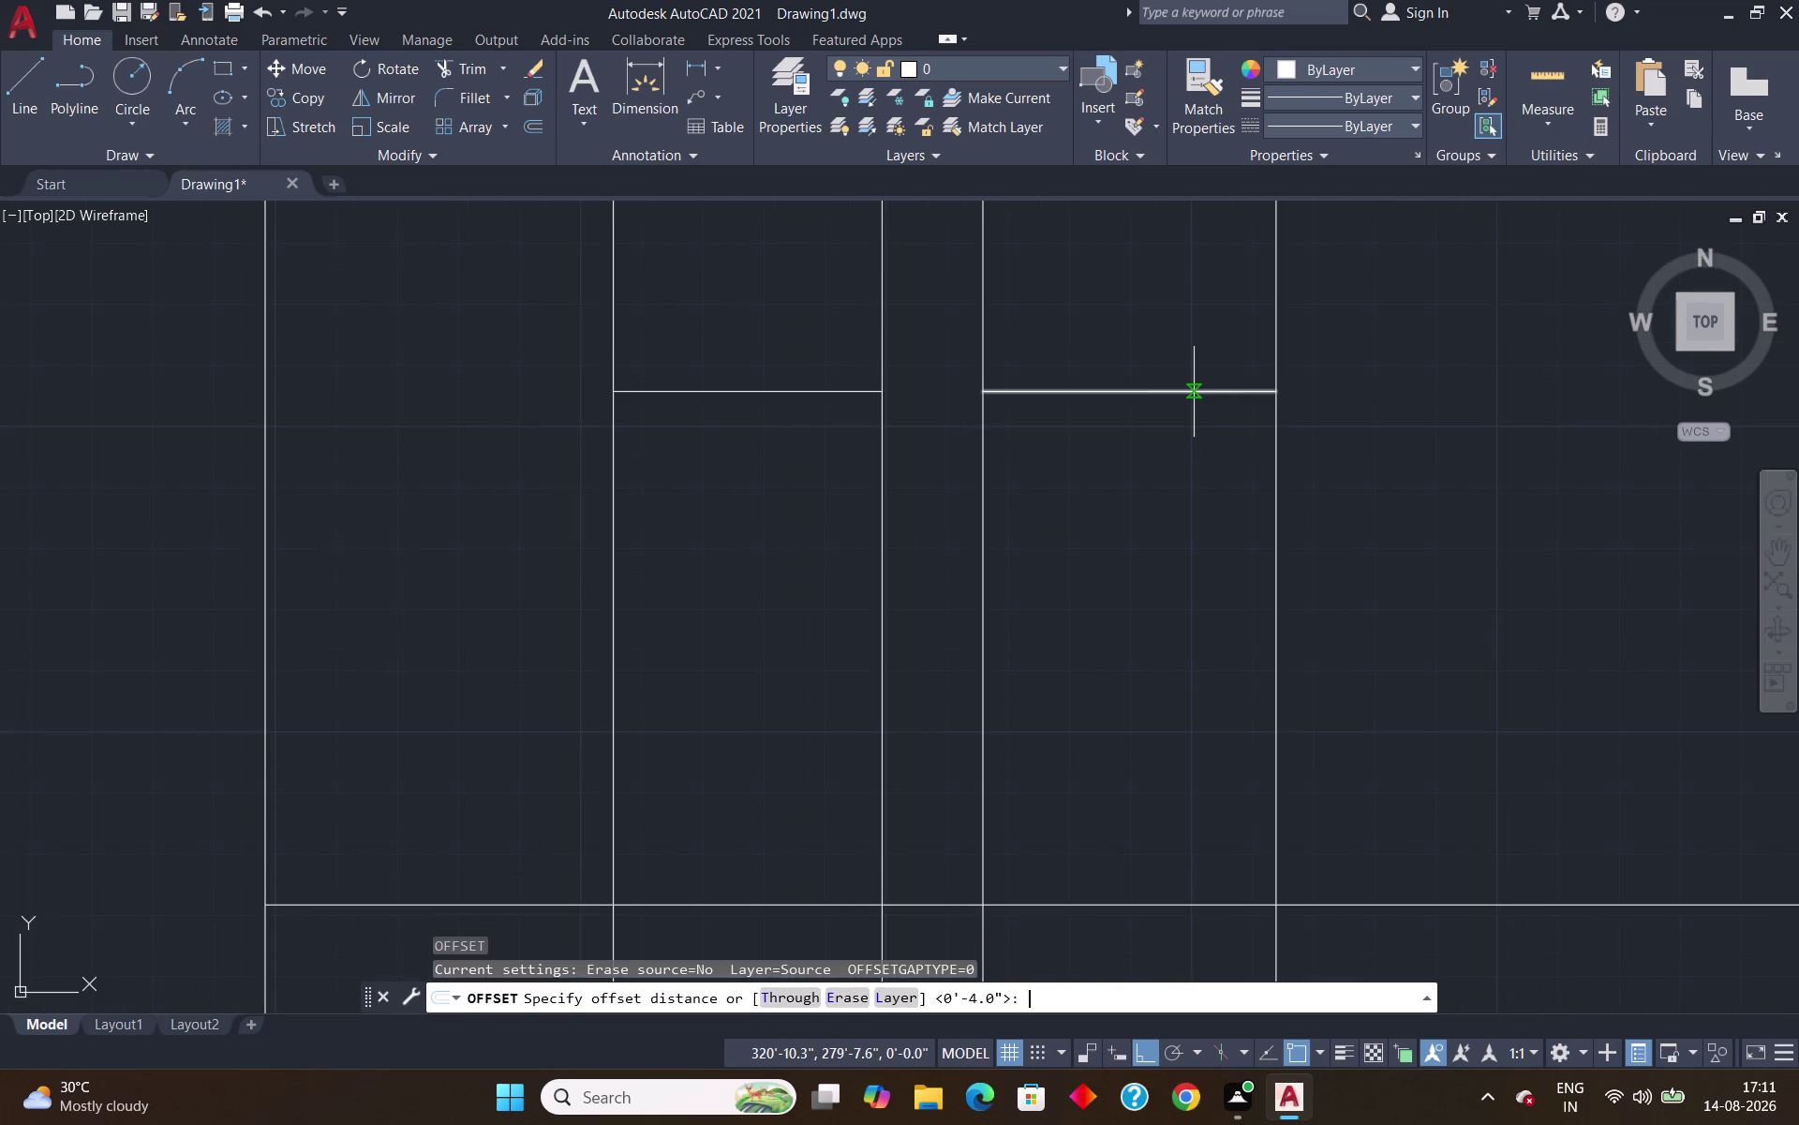
key(apostrophe)
key(Return)
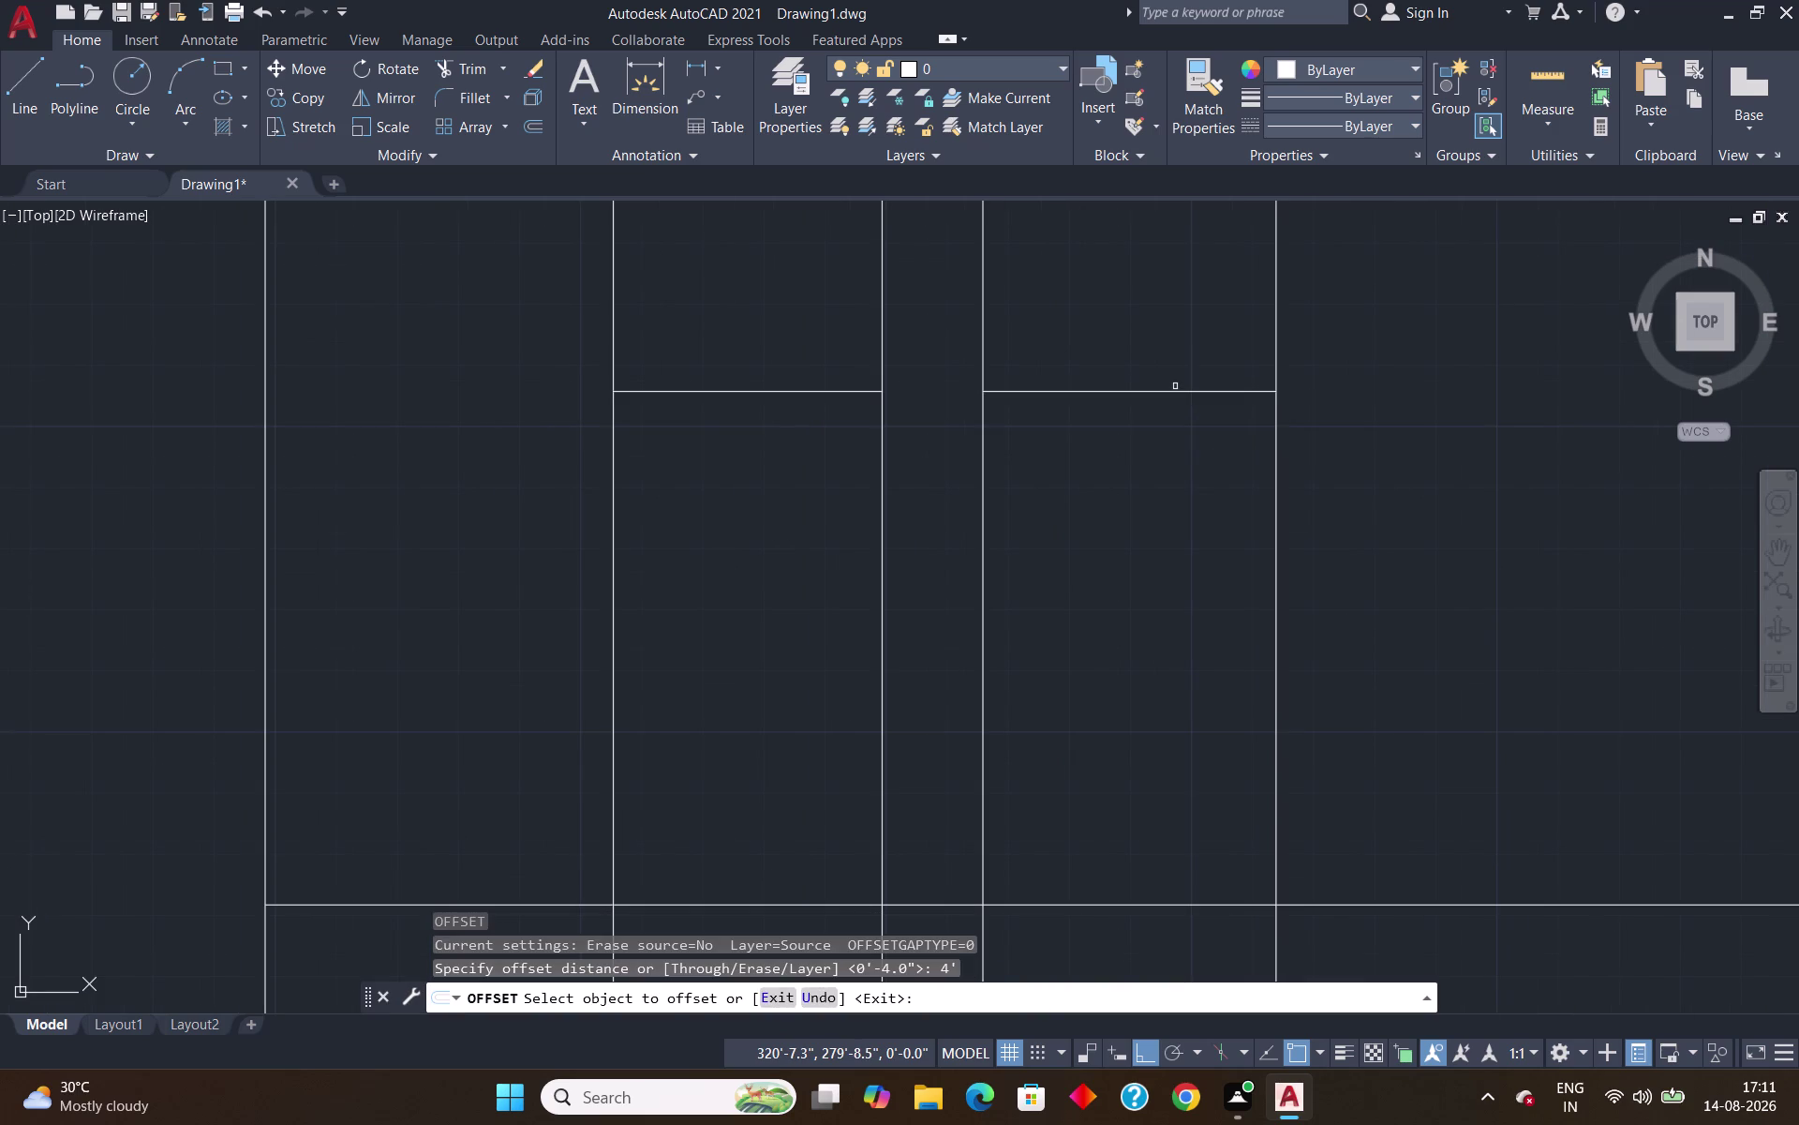
click(1164, 392)
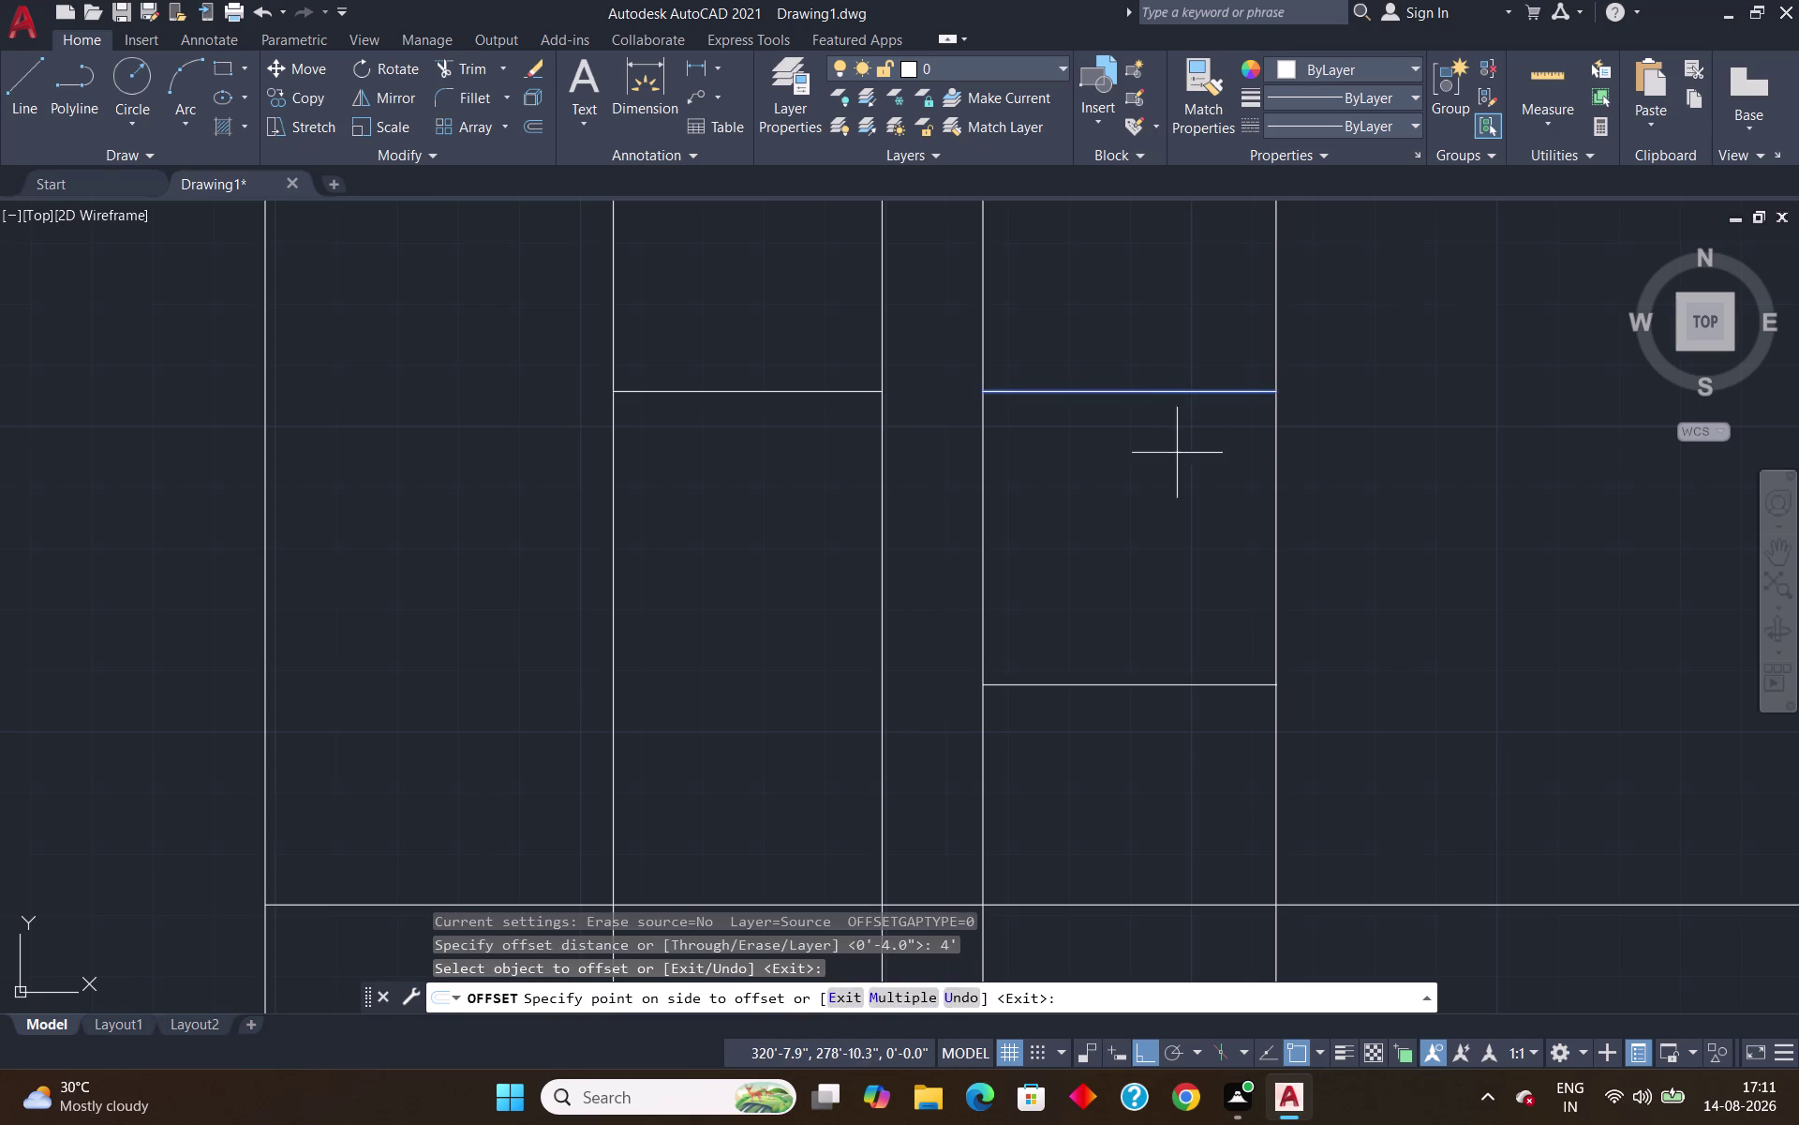
click(1174, 463)
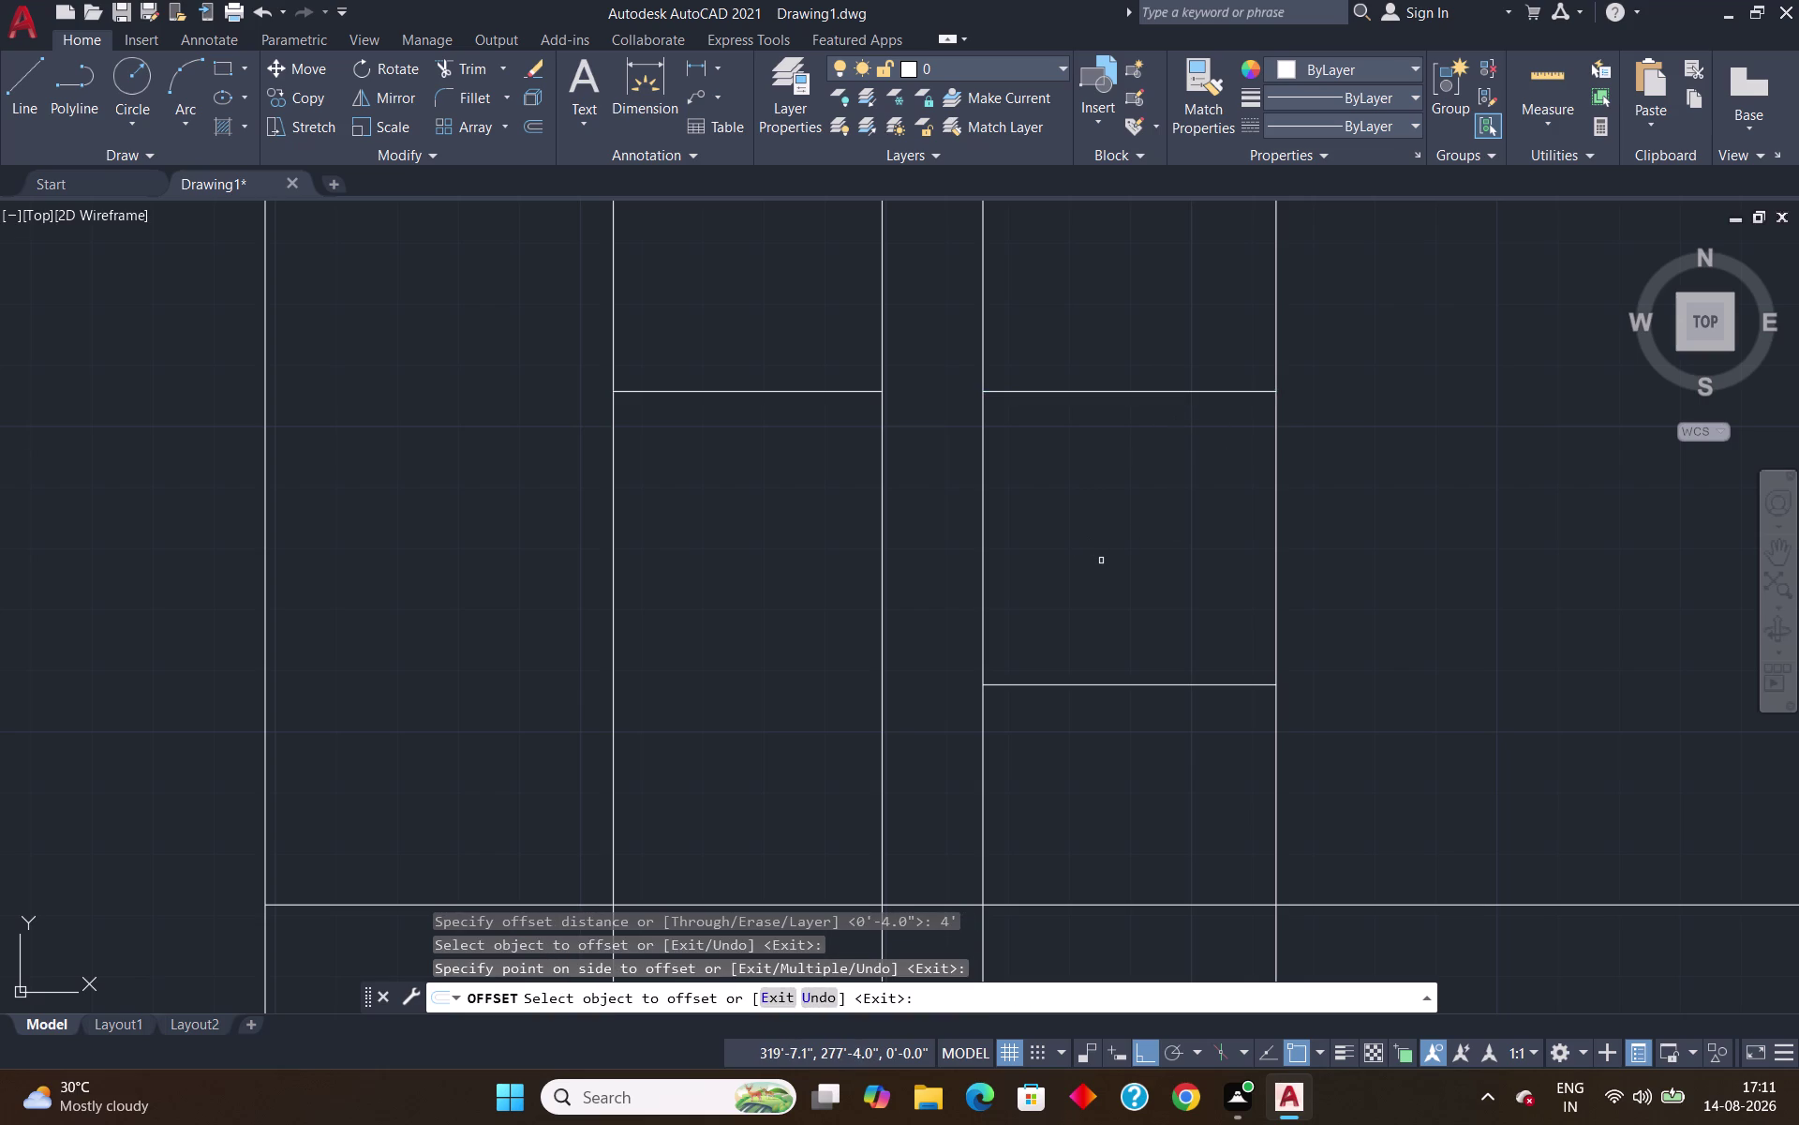
key(Escape)
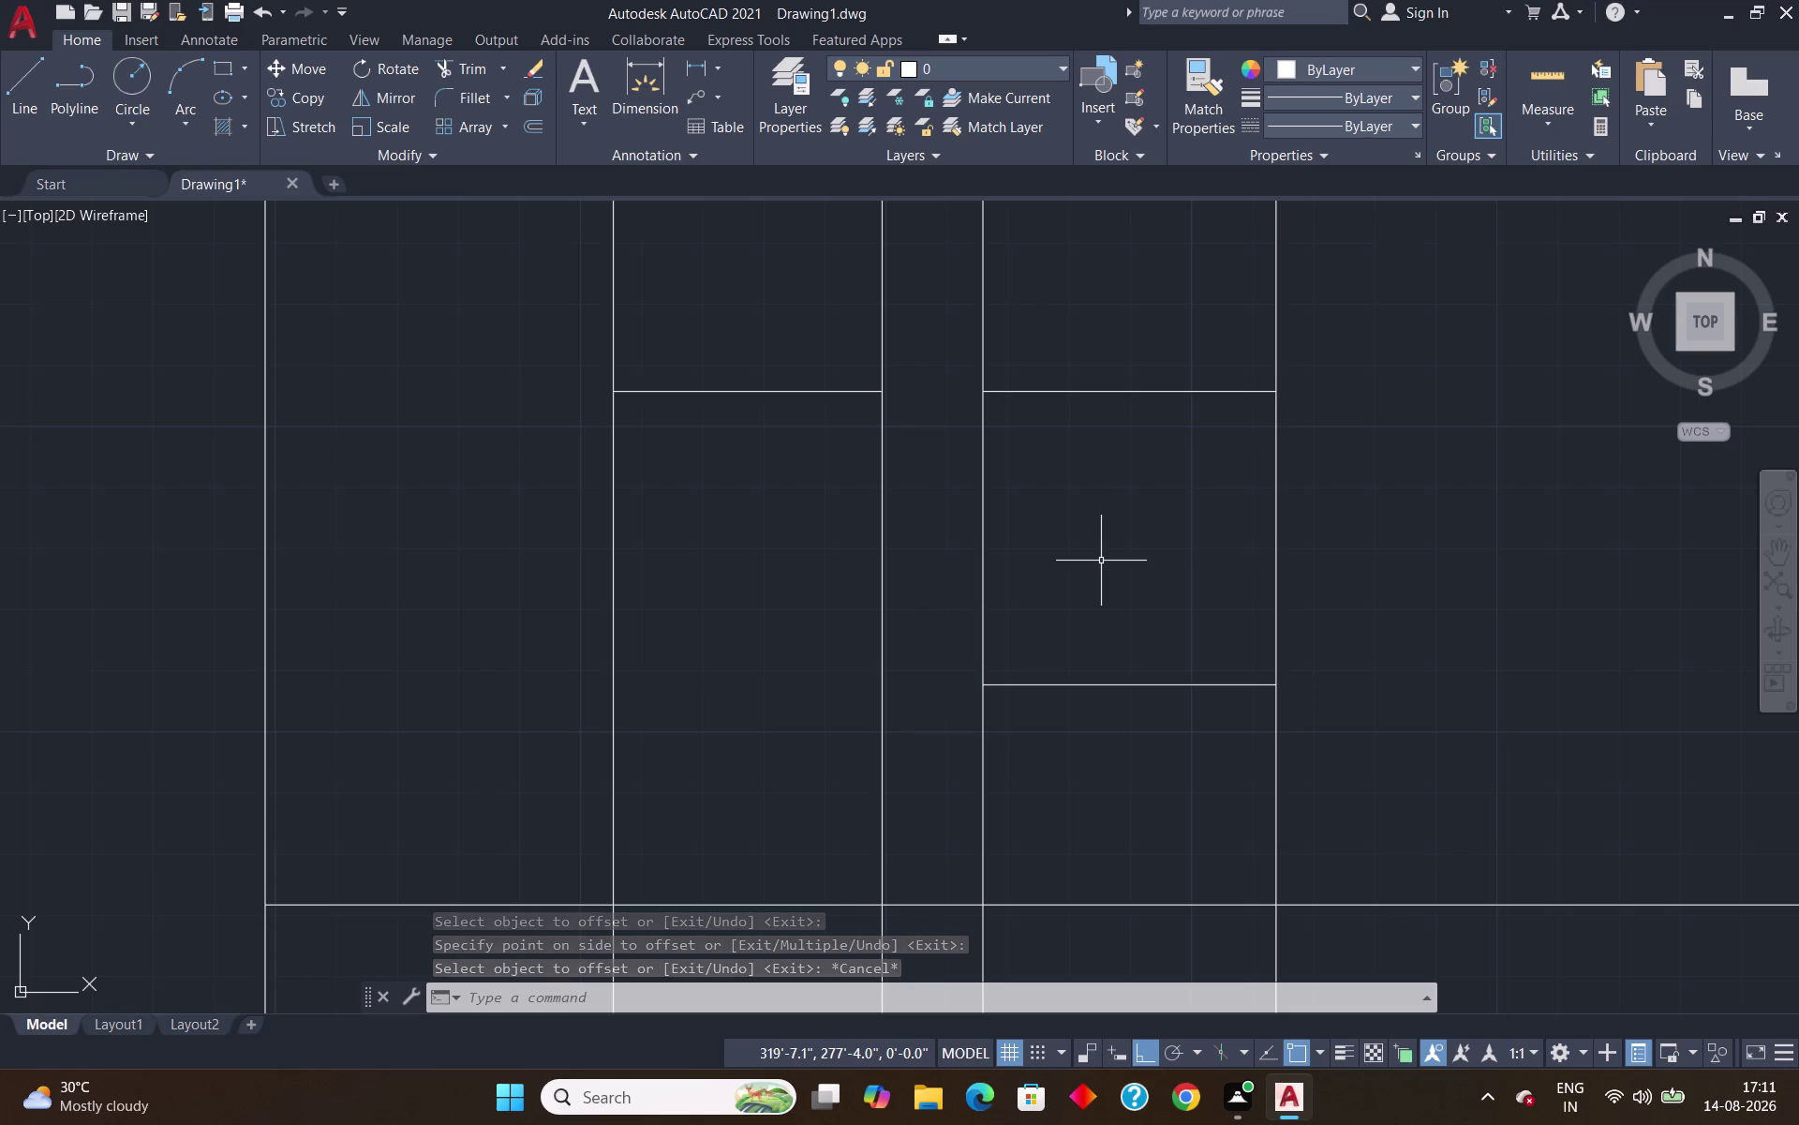
Fence-trim the vertical lines below the new room and two stray verticals.
text(TR)
key(Return)
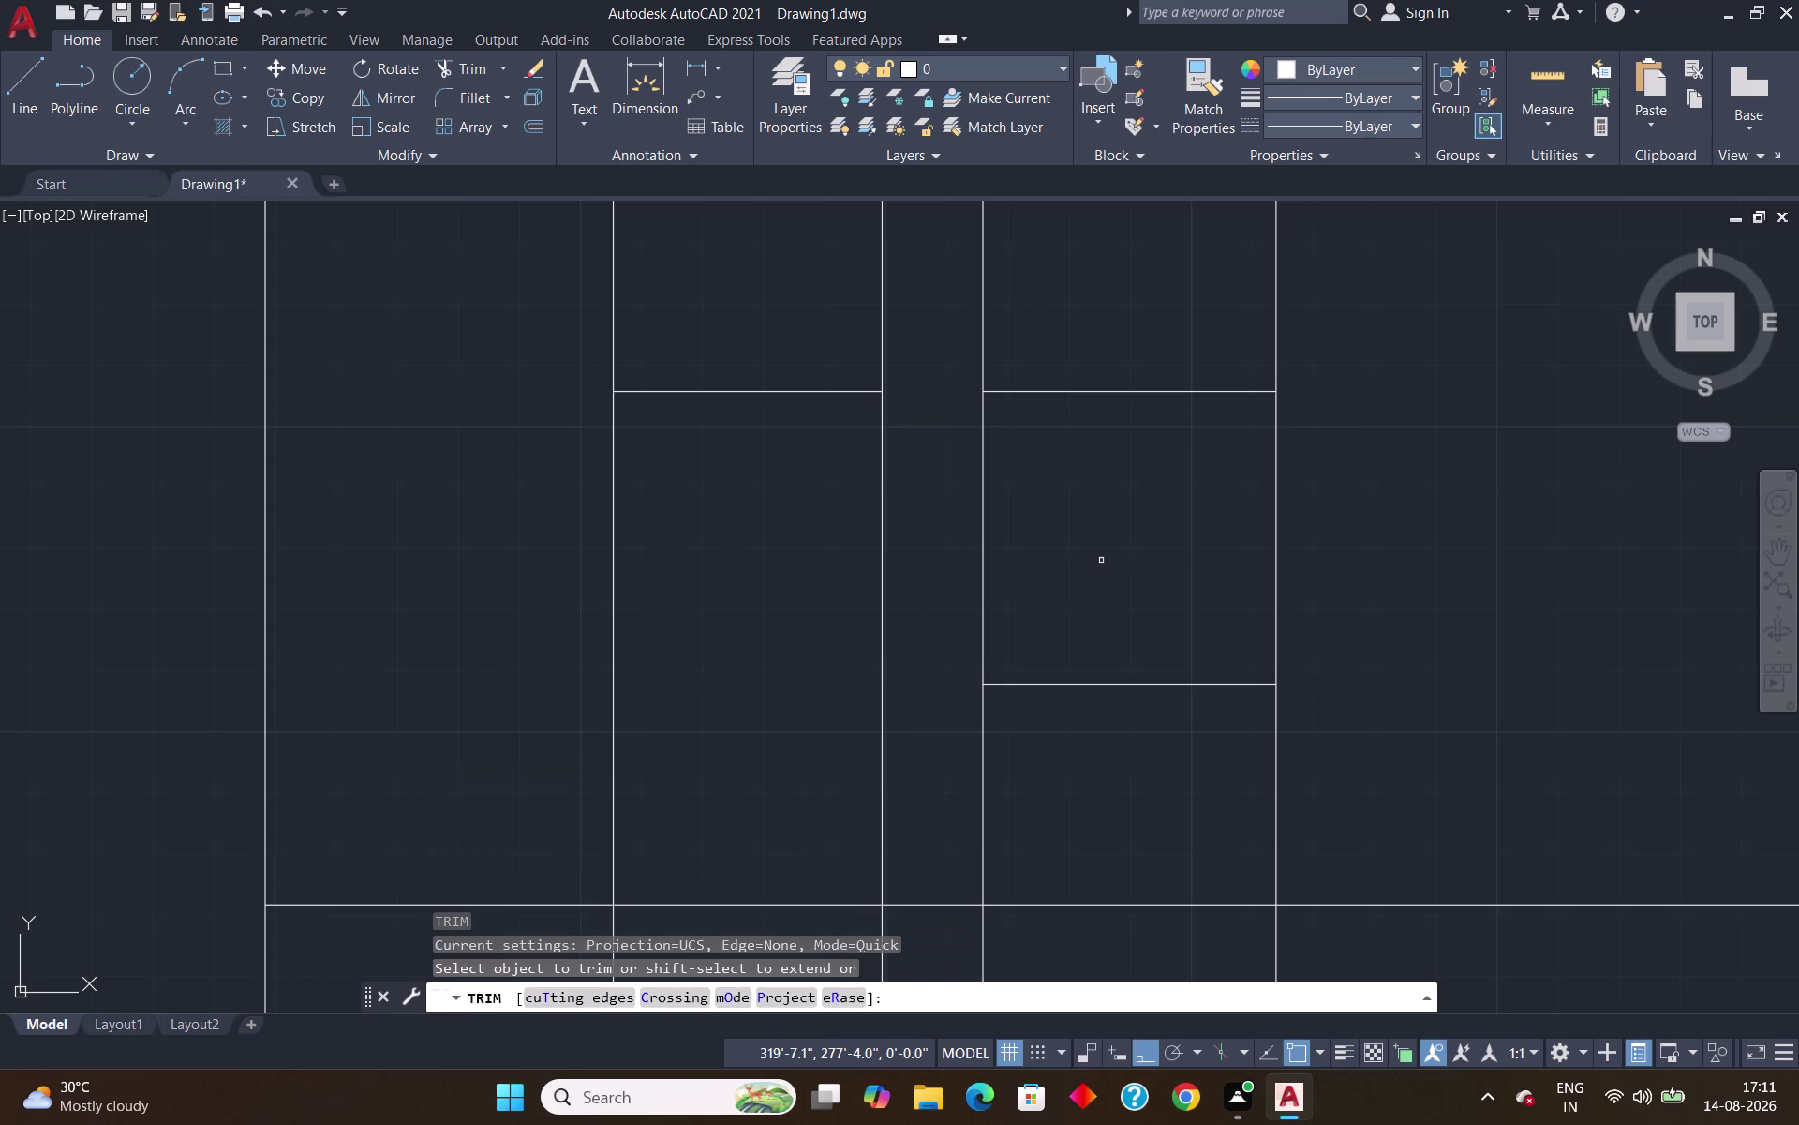
click(976, 739)
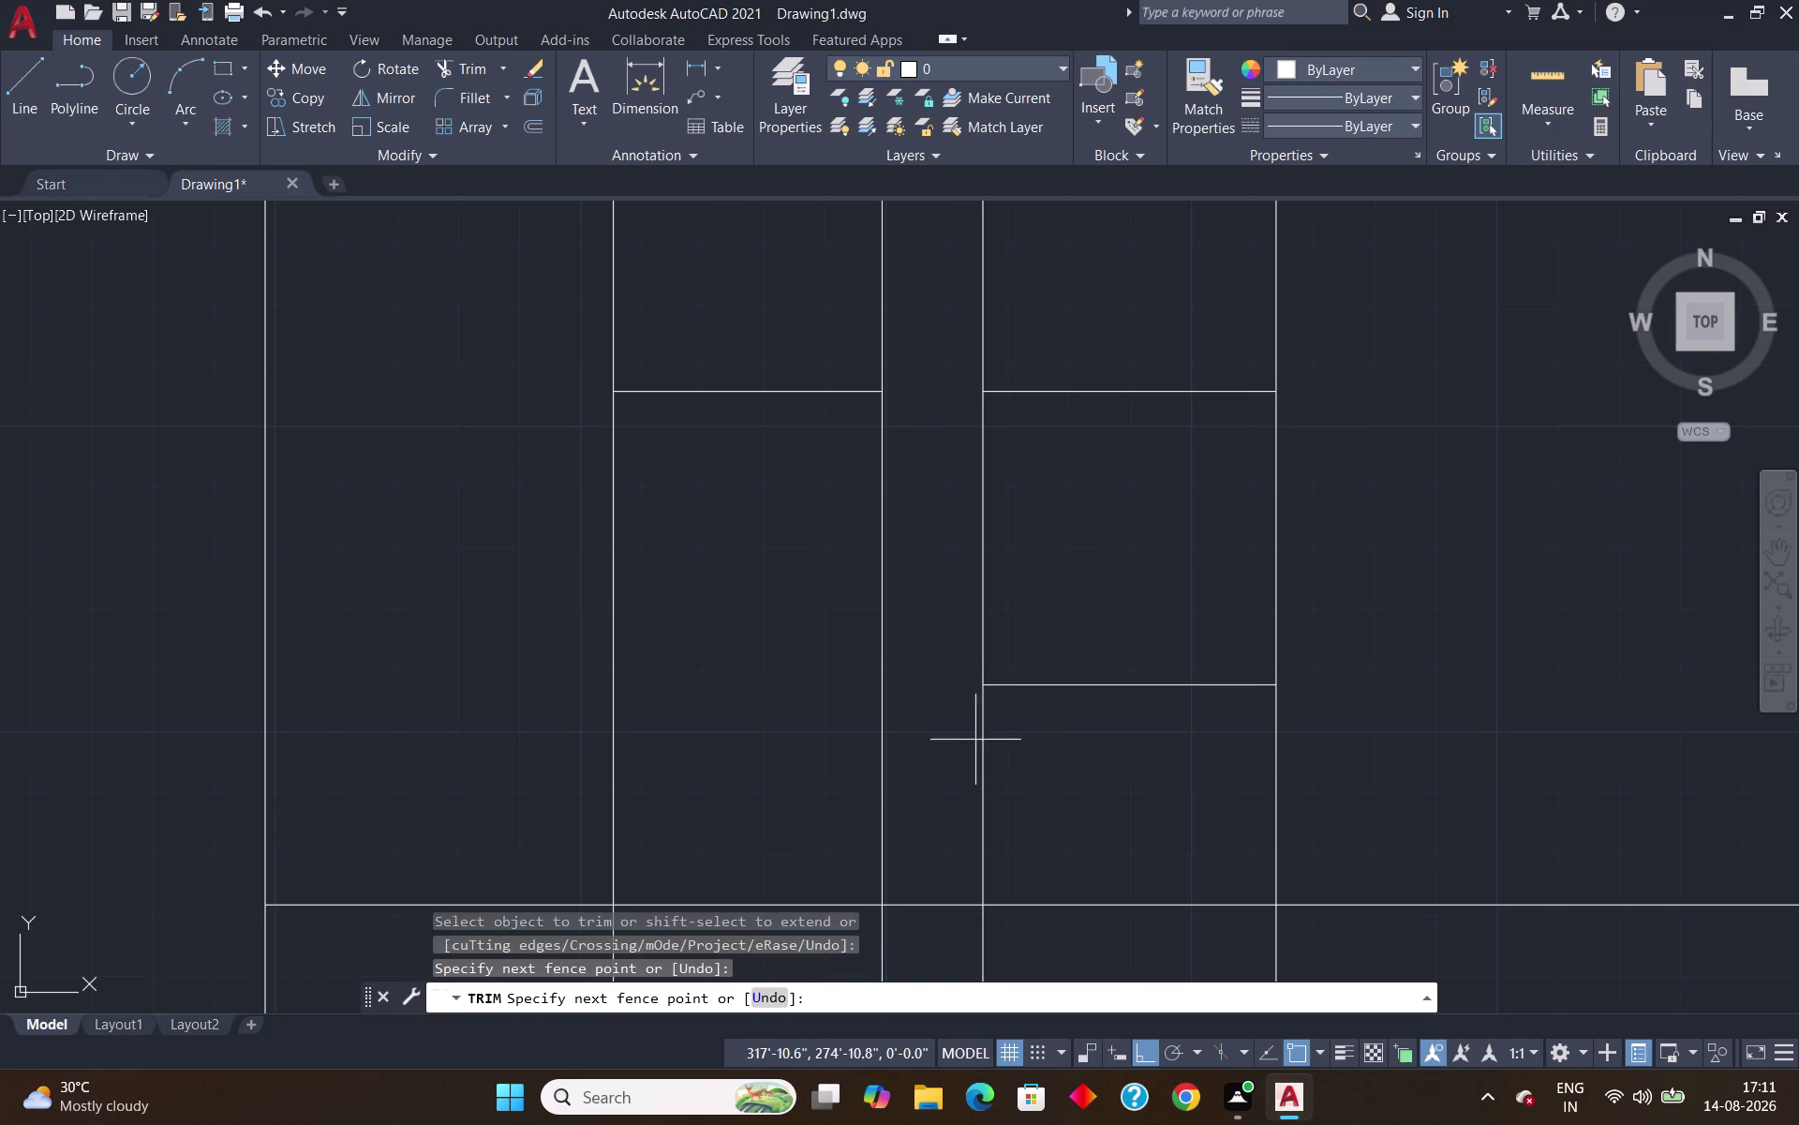
click(1281, 770)
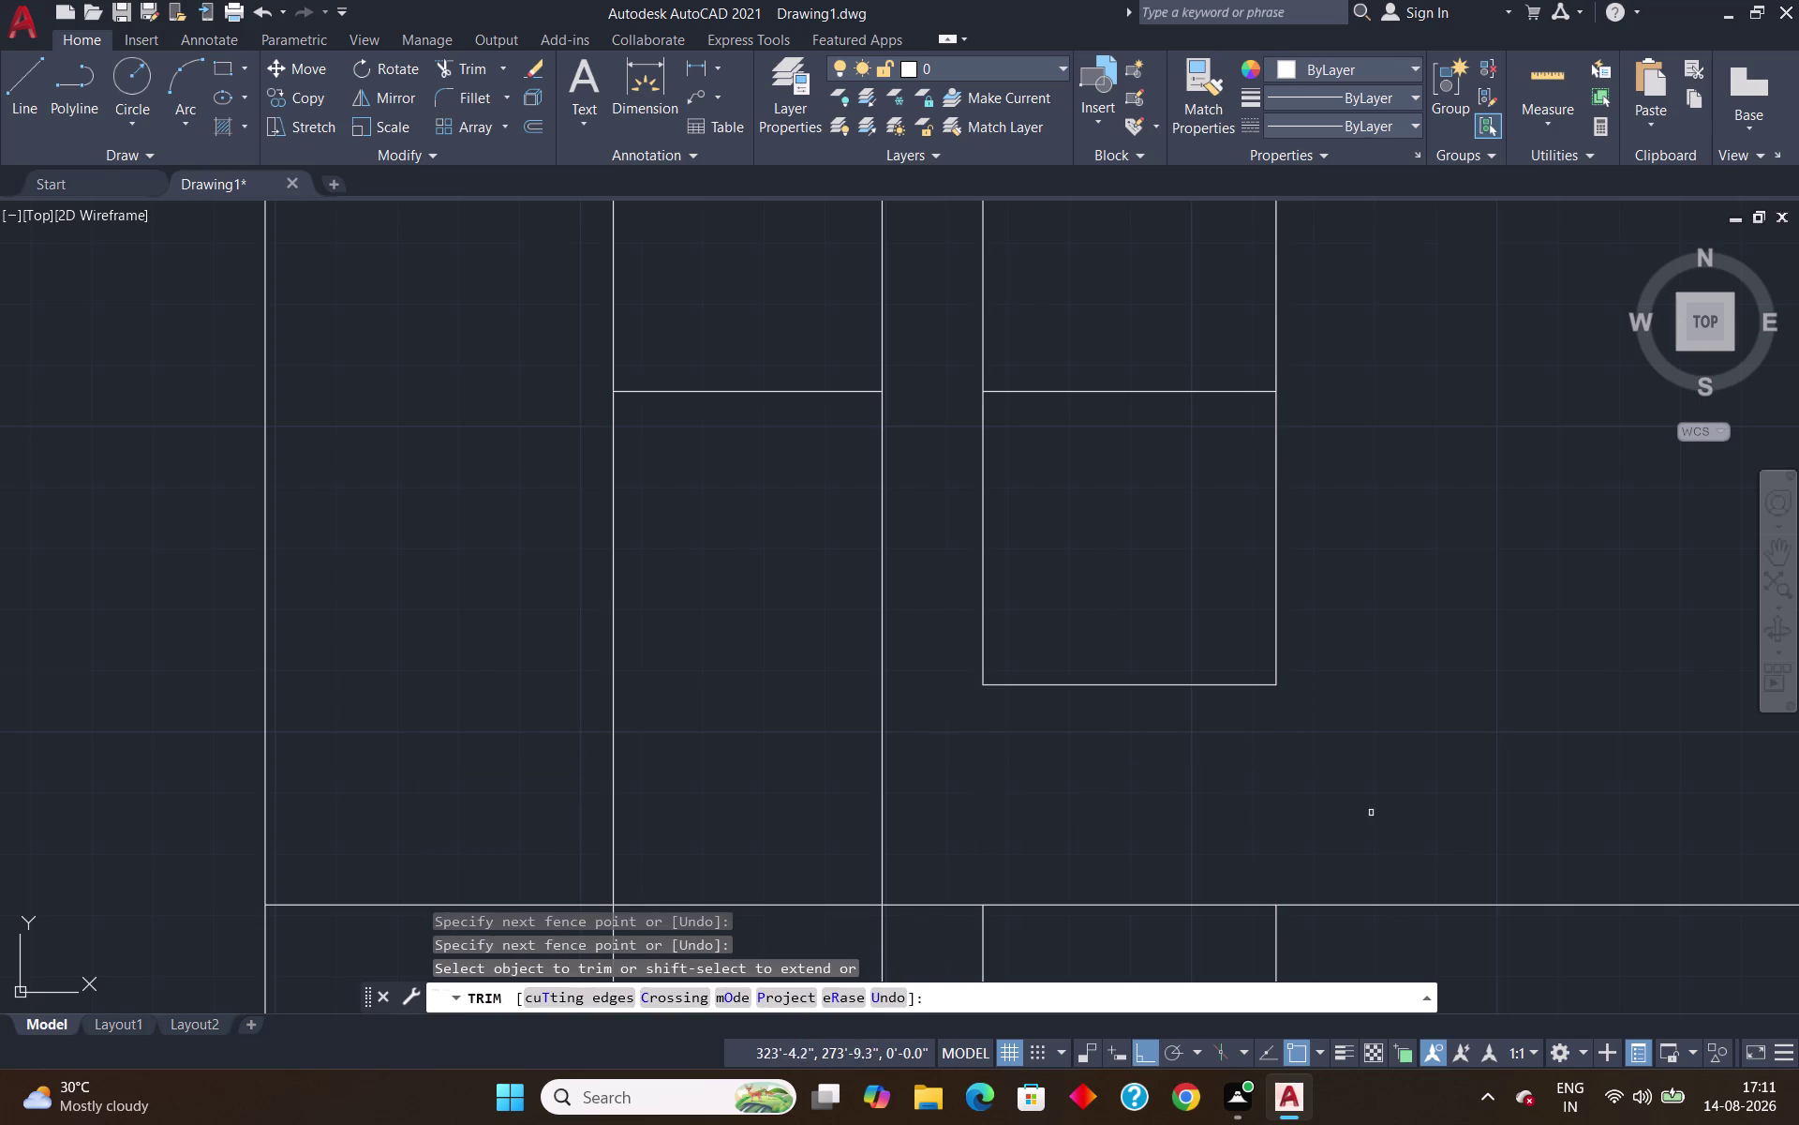
scroll(down, 3)
scroll(down, 3)
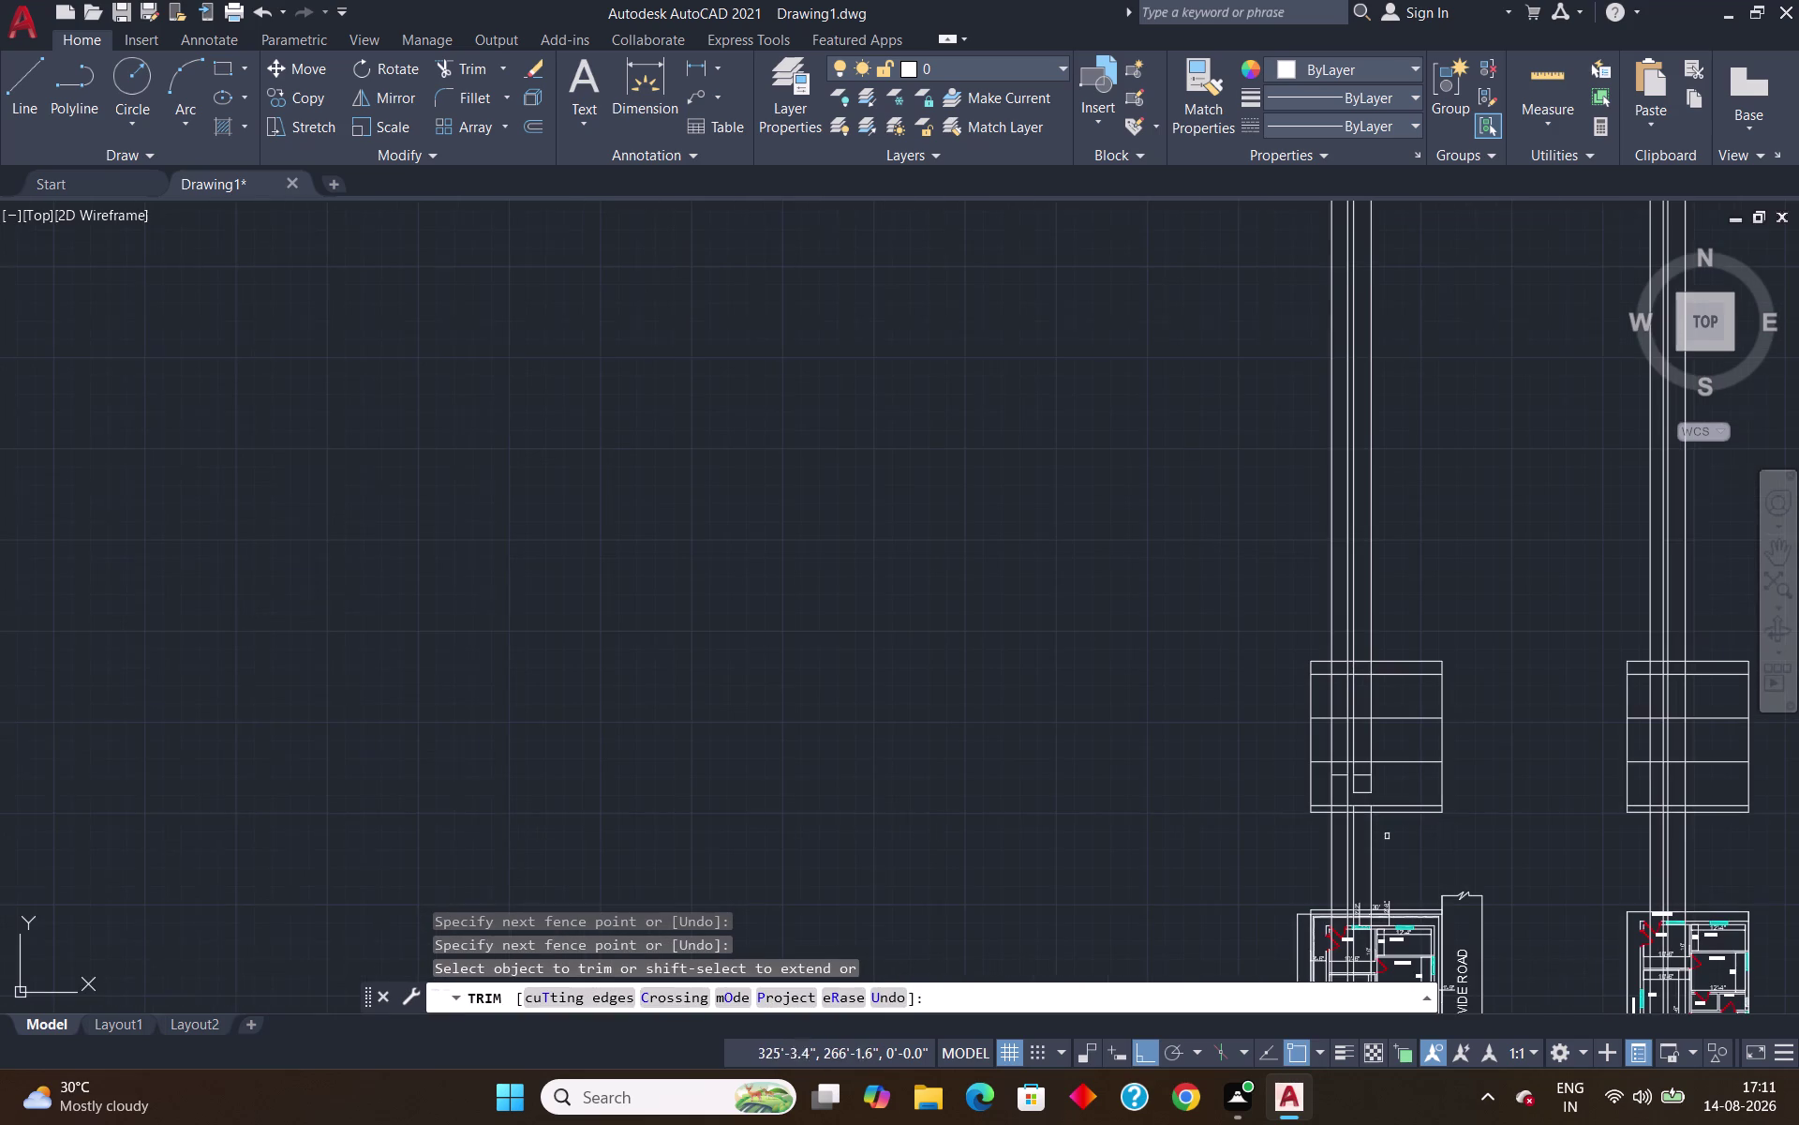
scroll(up, 3)
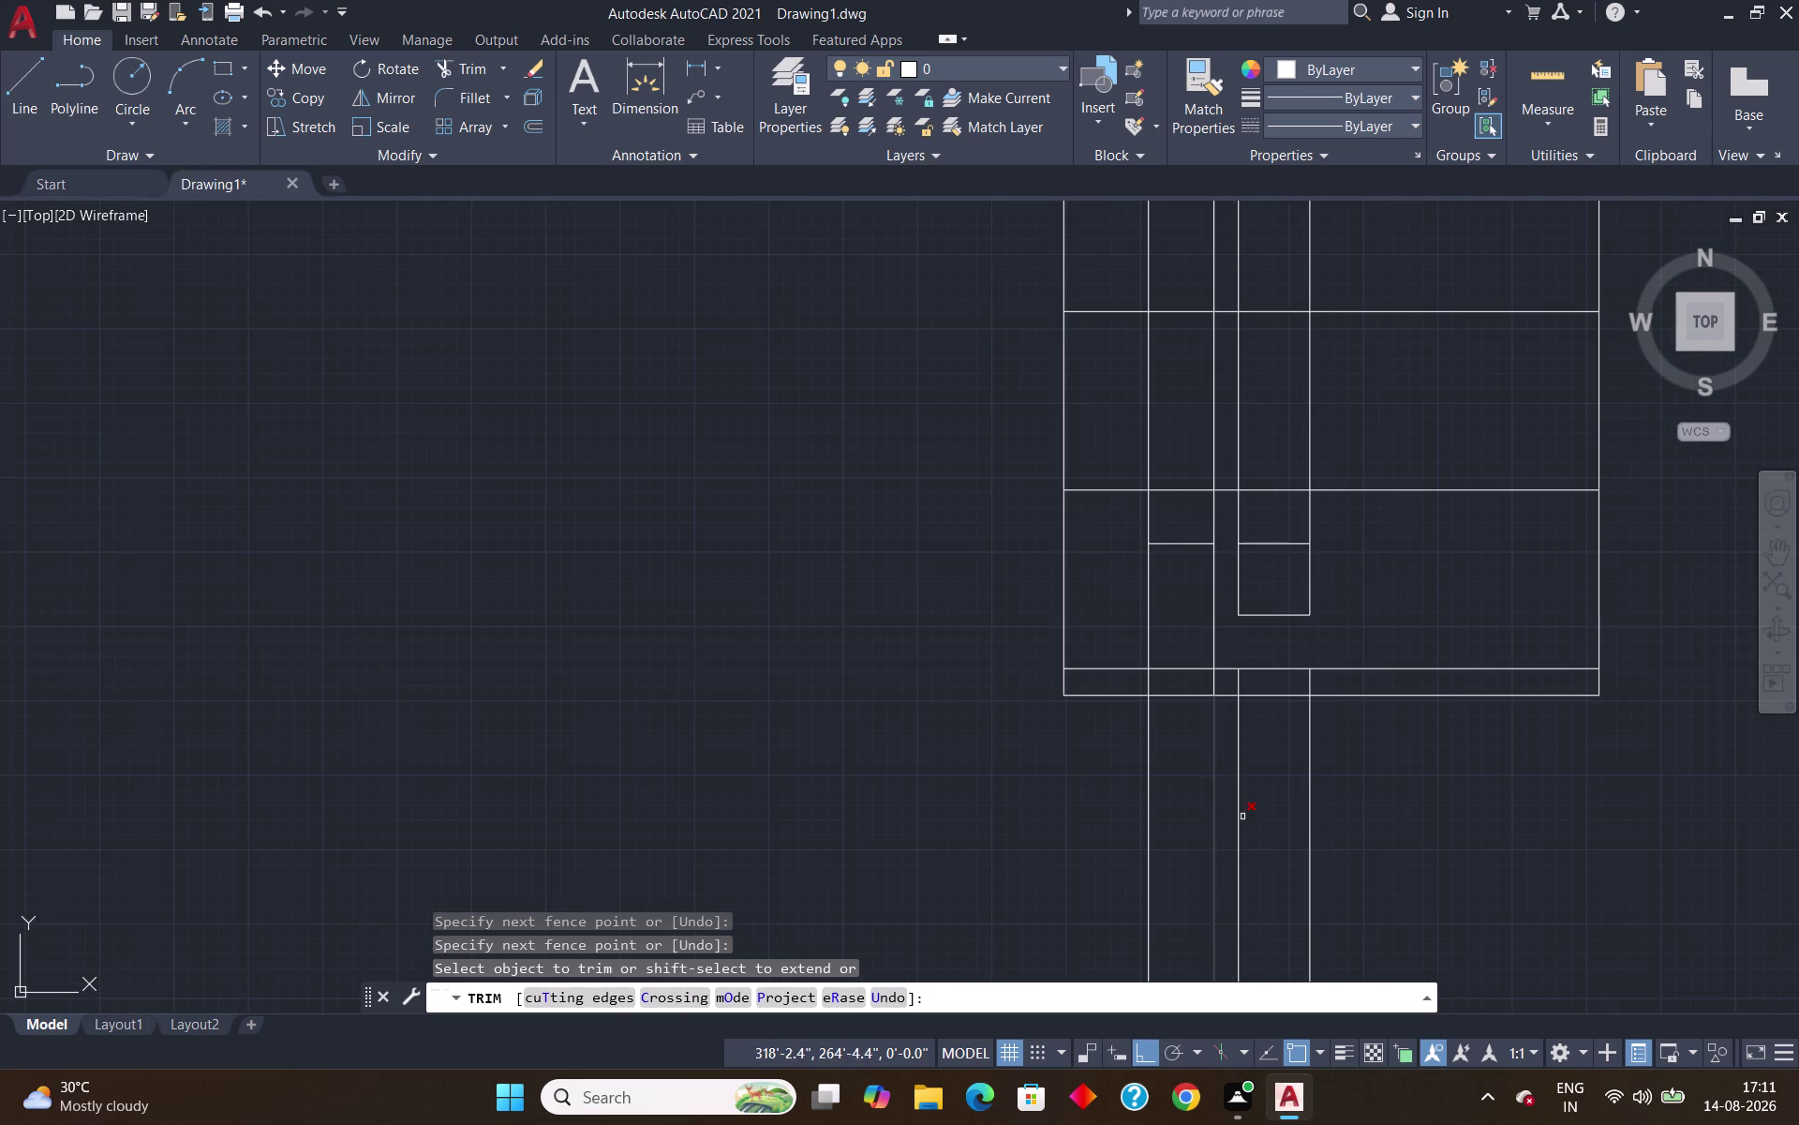
click(1240, 806)
click(1311, 786)
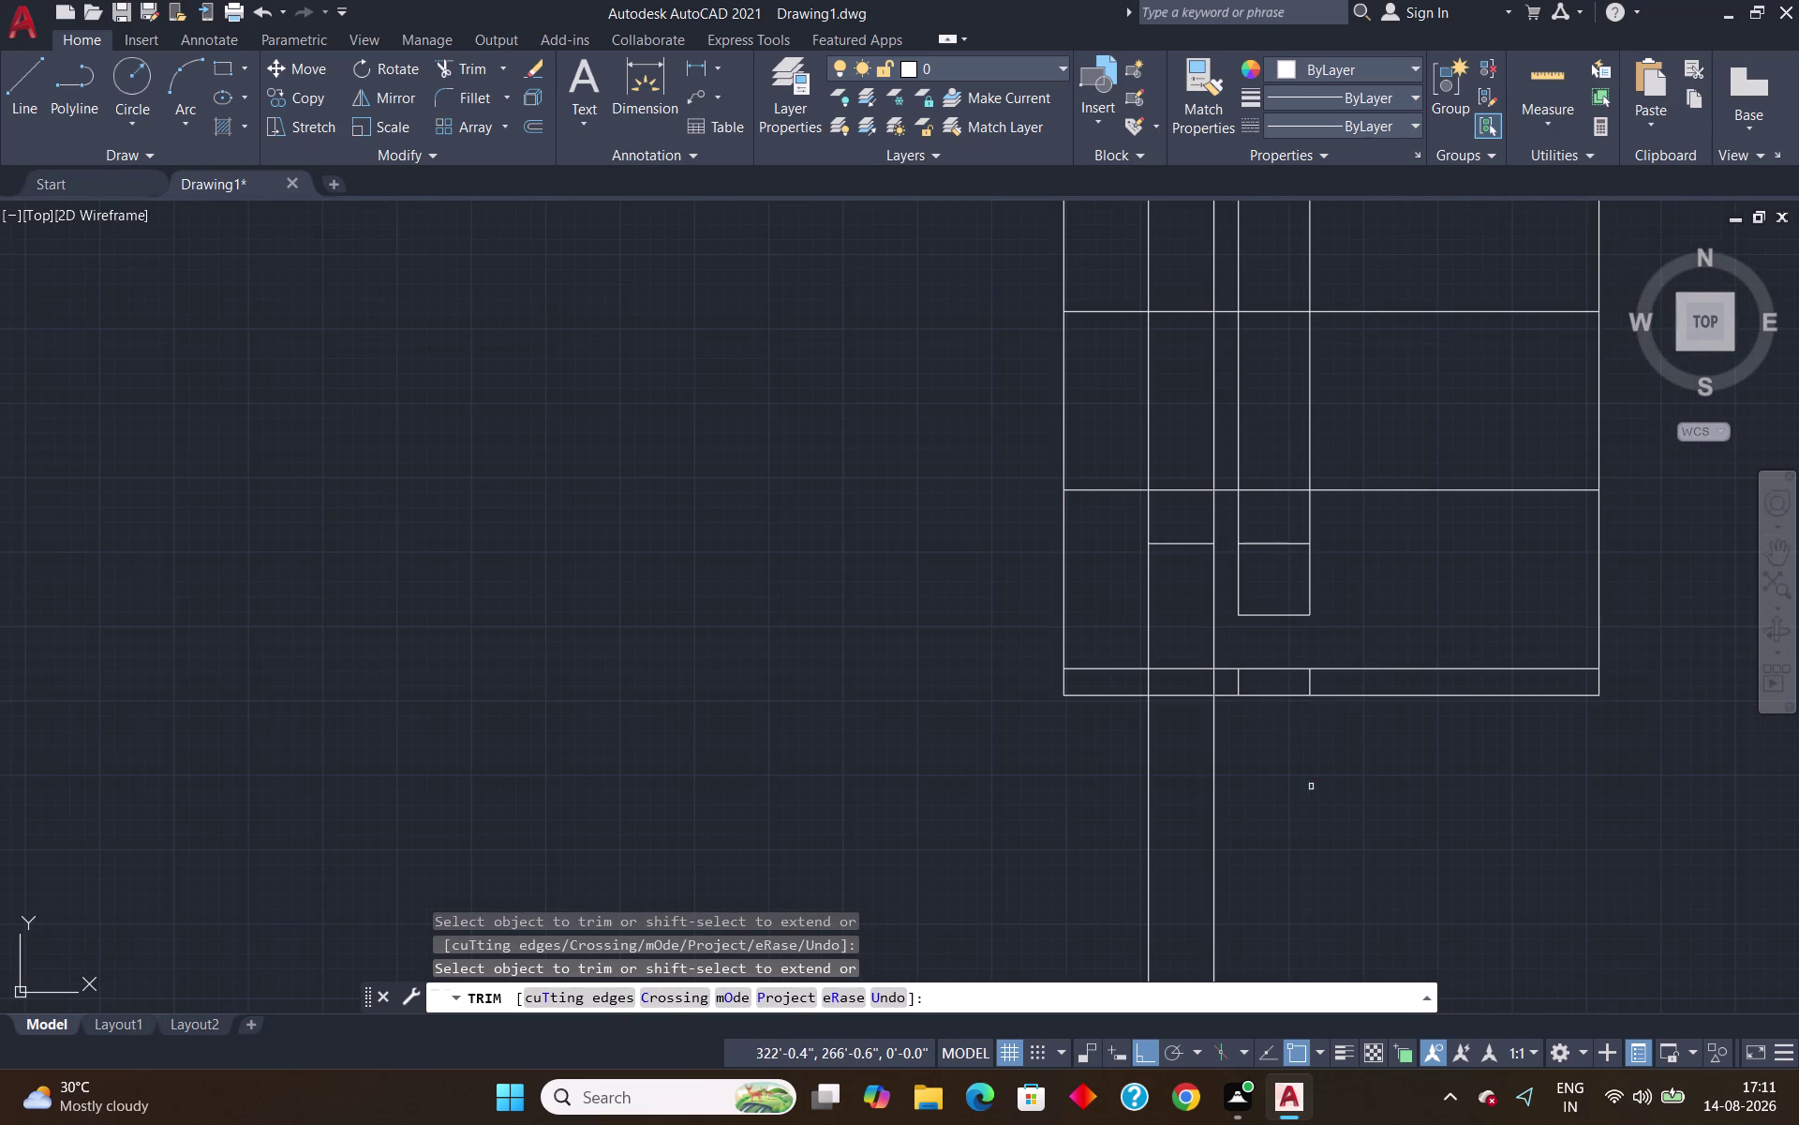
Trim the remaining leftover line ends and short segments in the bottom strip.
scroll(up, 3)
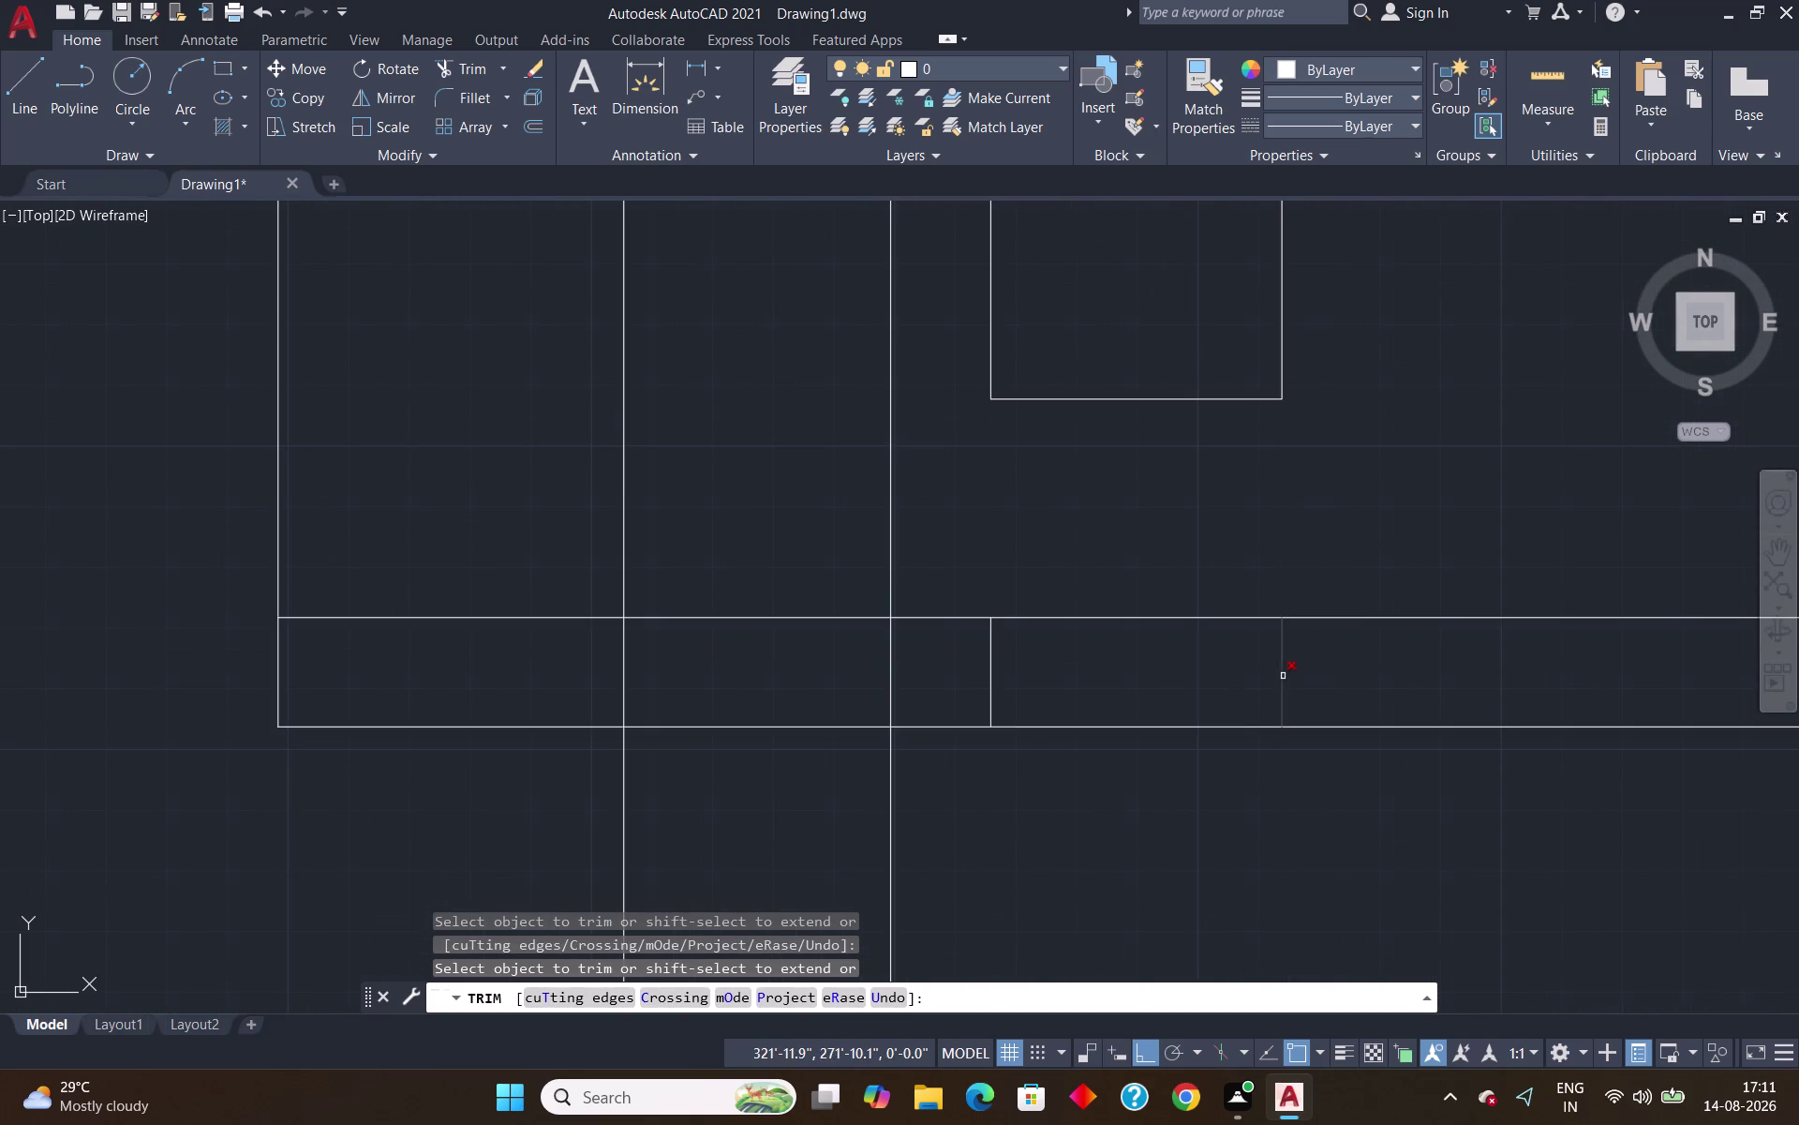
click(1283, 674)
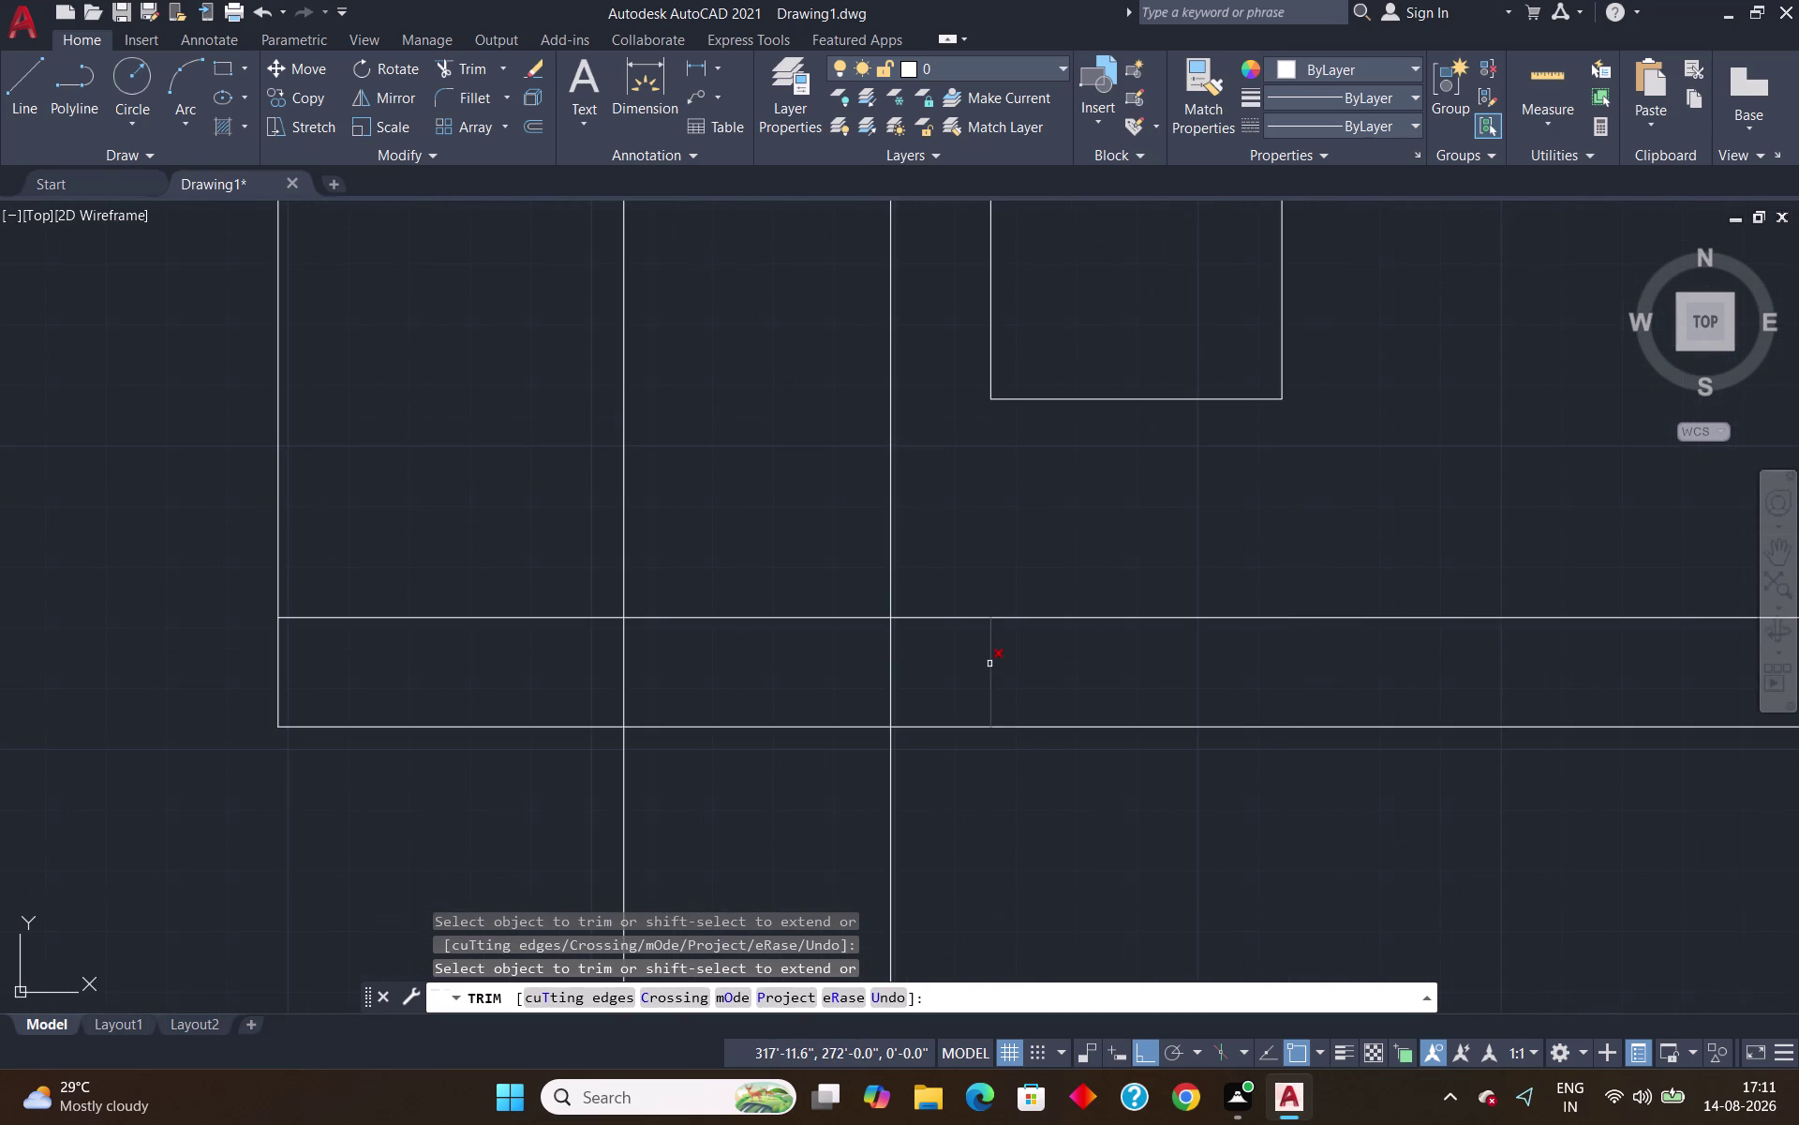
click(988, 663)
click(894, 654)
click(624, 651)
scroll(down, 3)
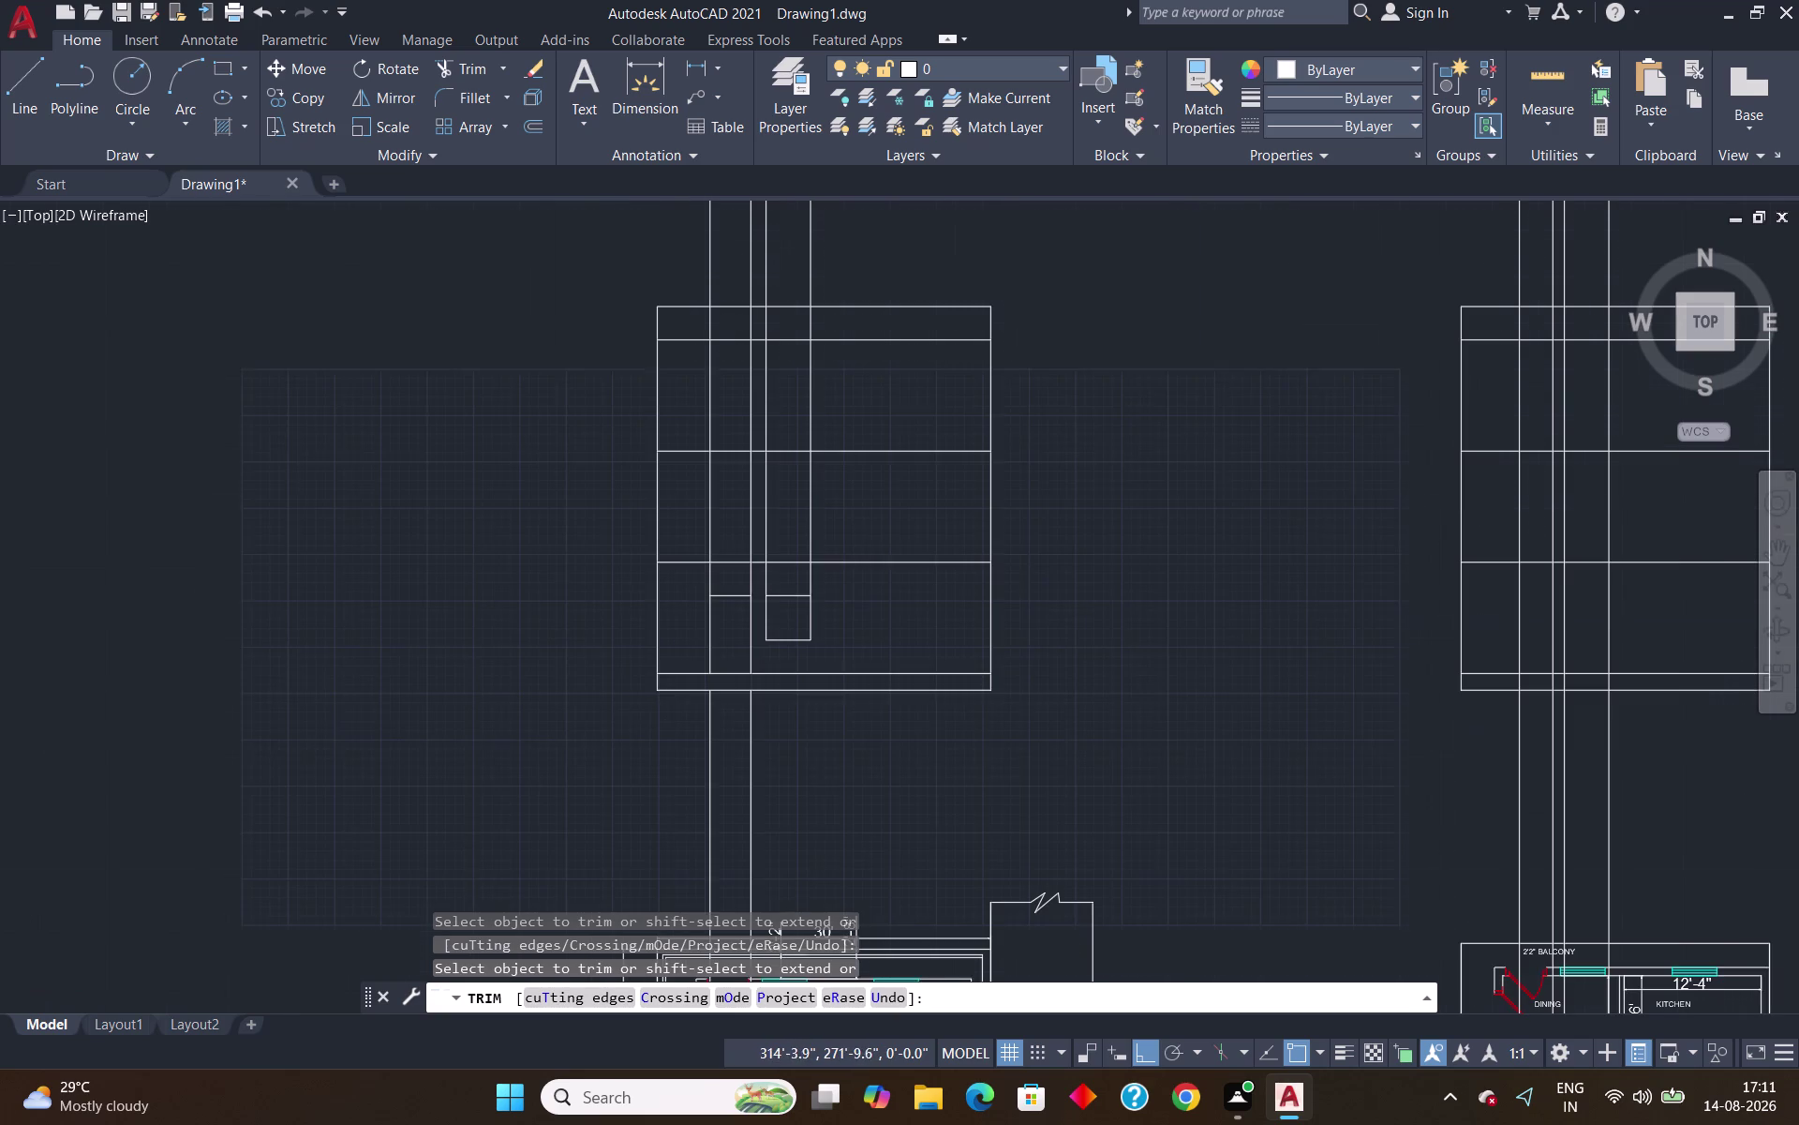
click(708, 765)
click(749, 773)
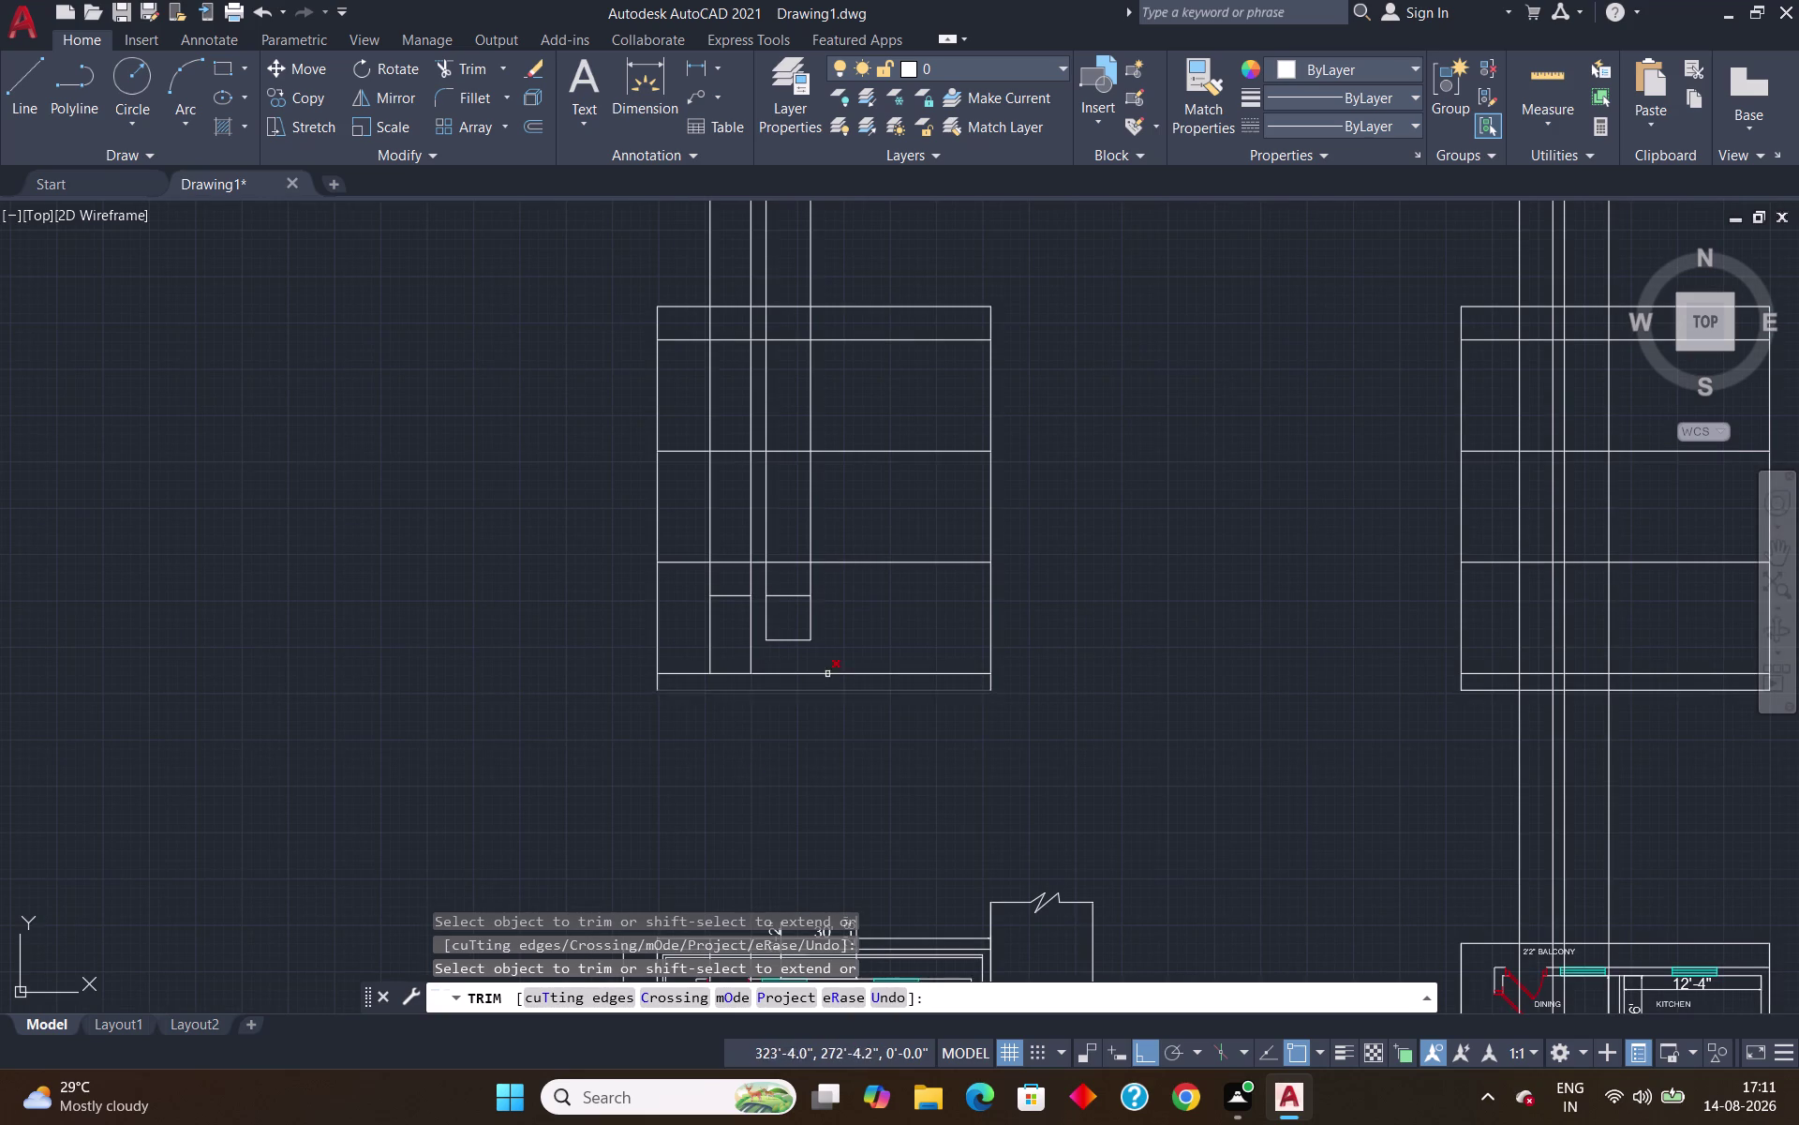
scroll(down, 3)
scroll(up, 3)
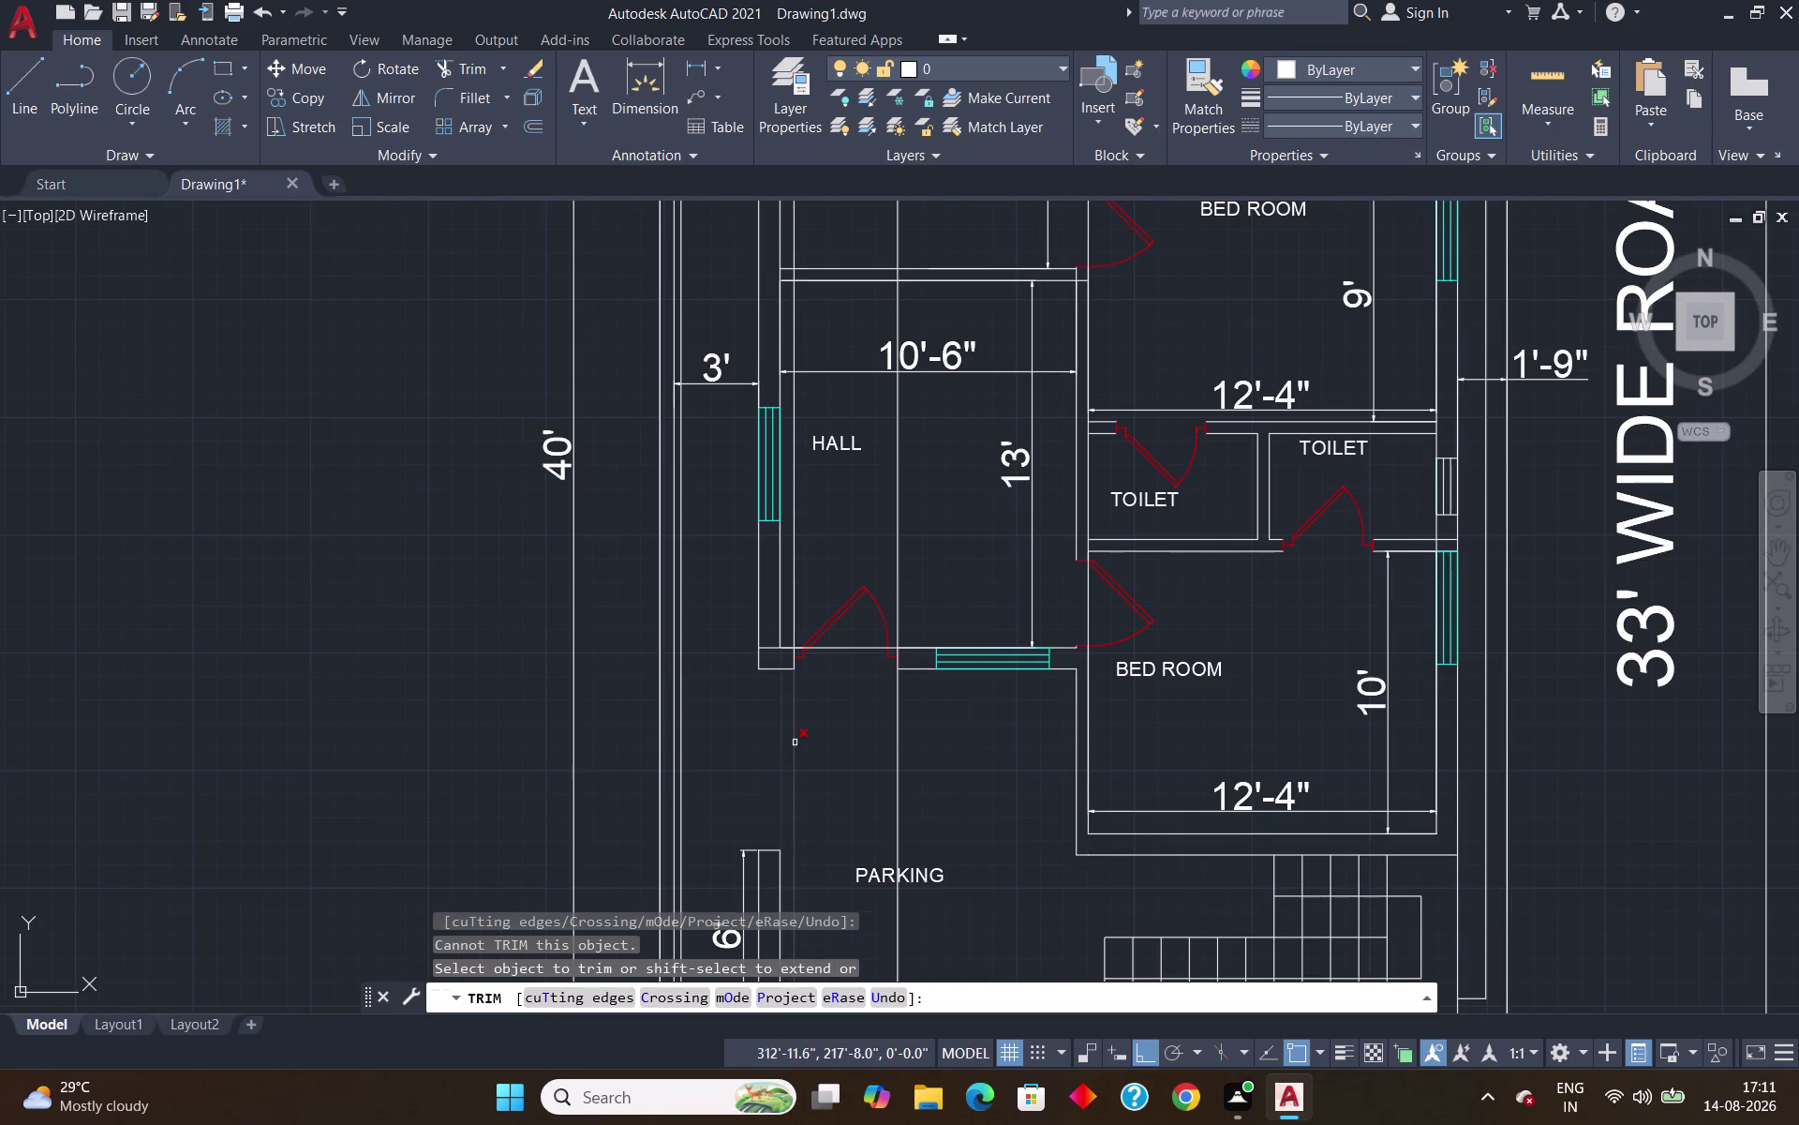
click(795, 742)
click(797, 611)
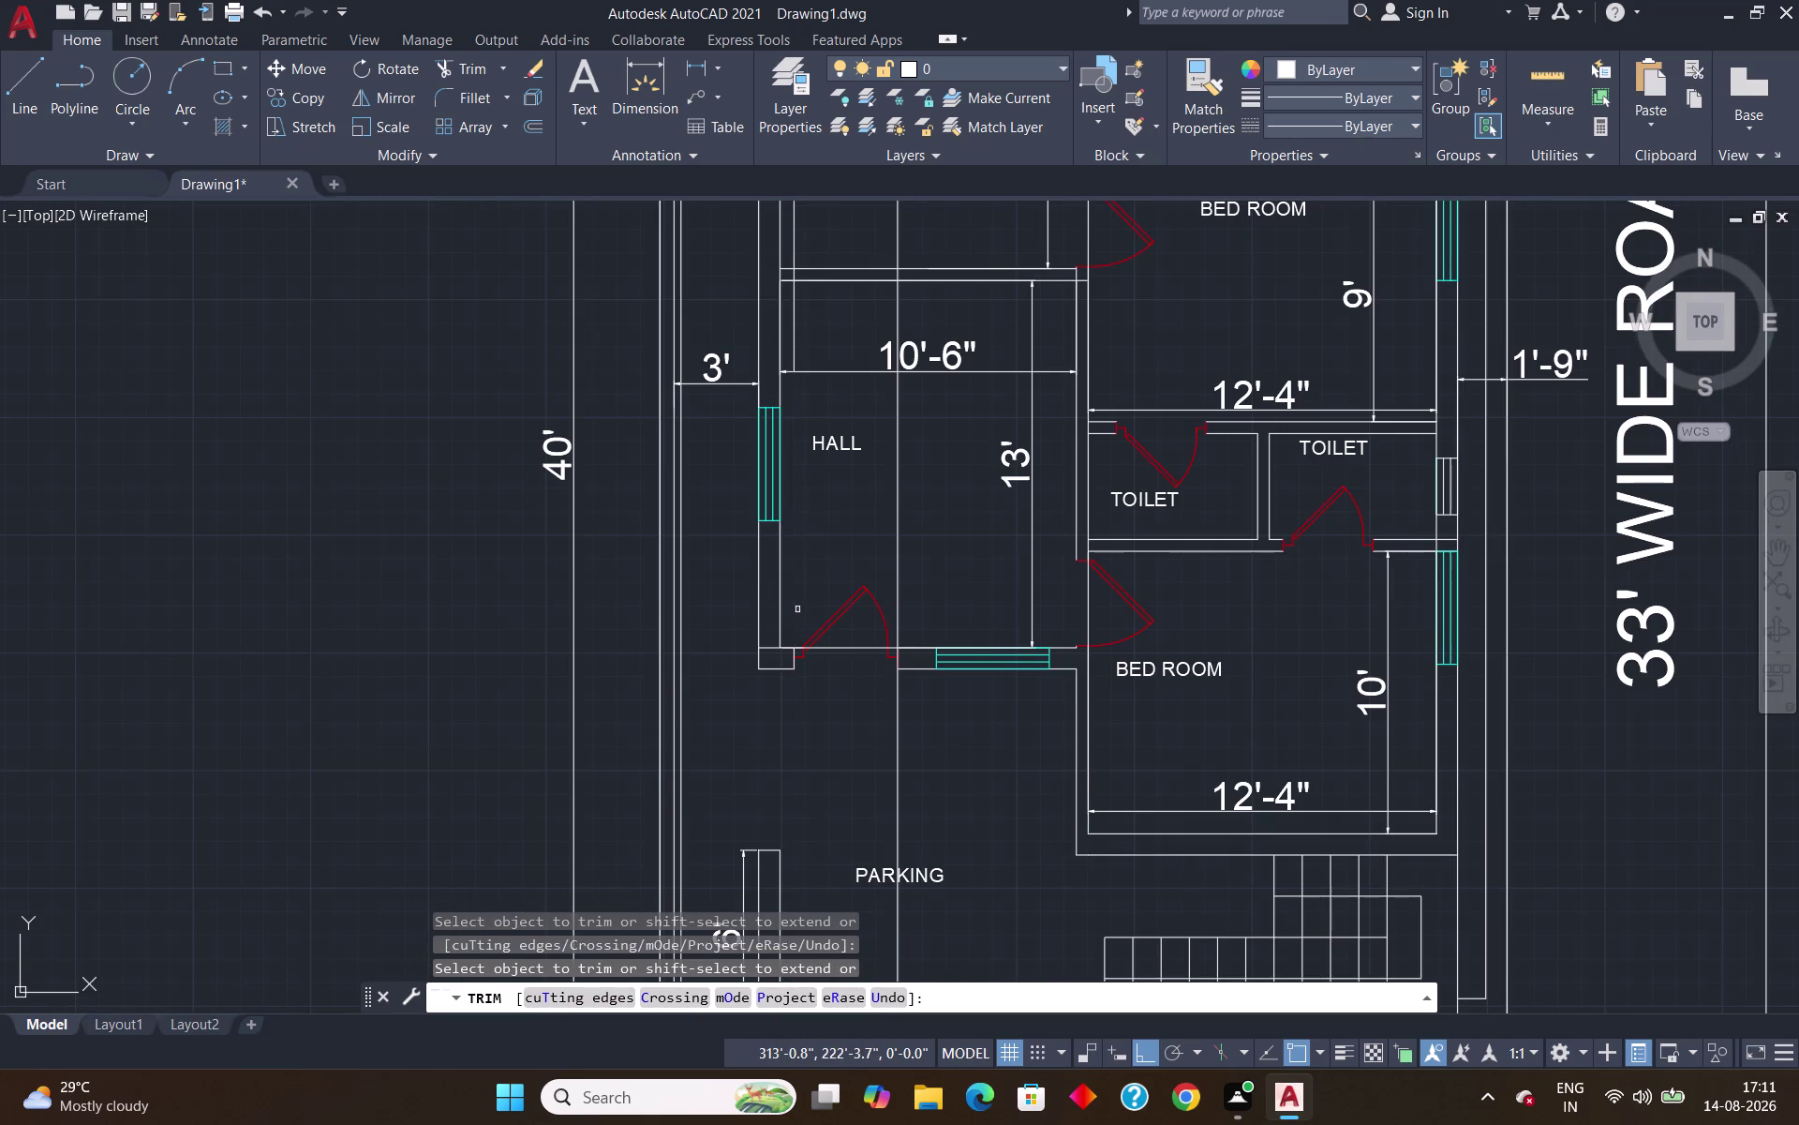
key(Escape)
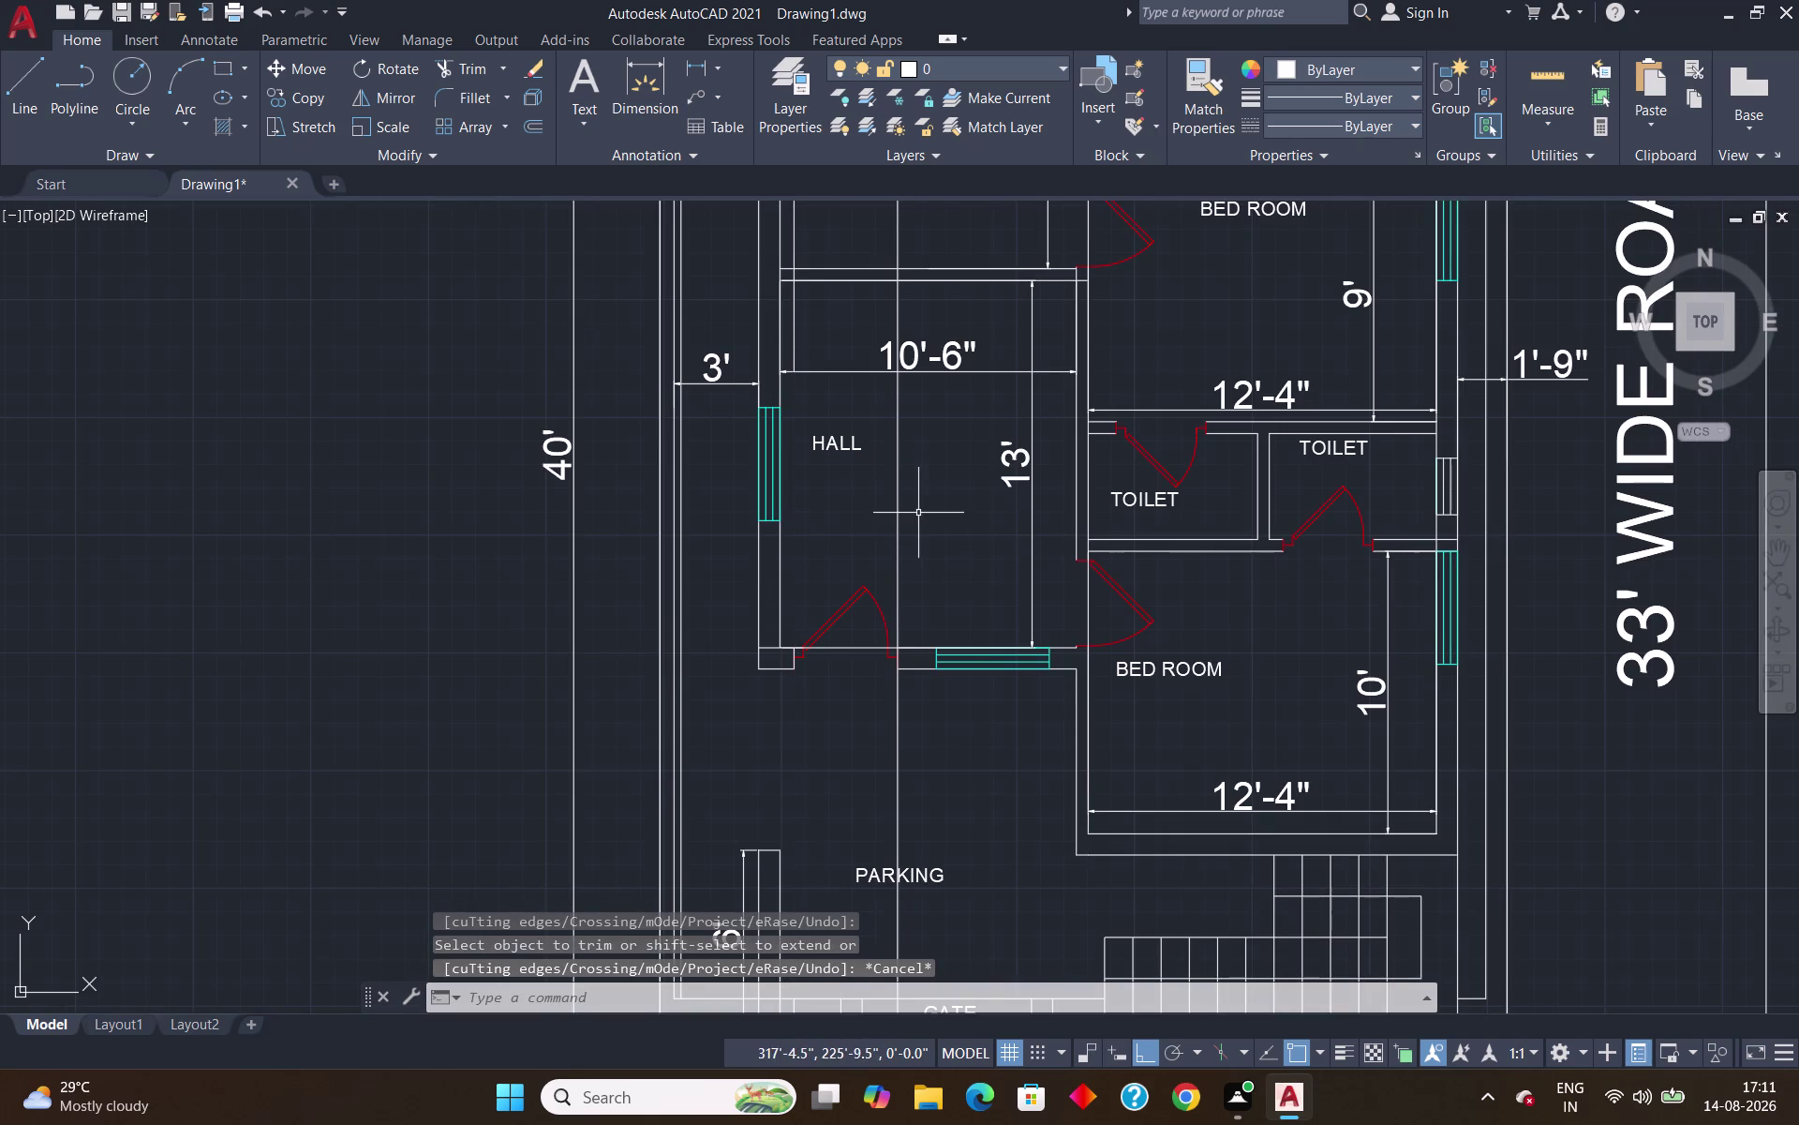
Delete the stray ray through the hall and another selected line.
click(898, 490)
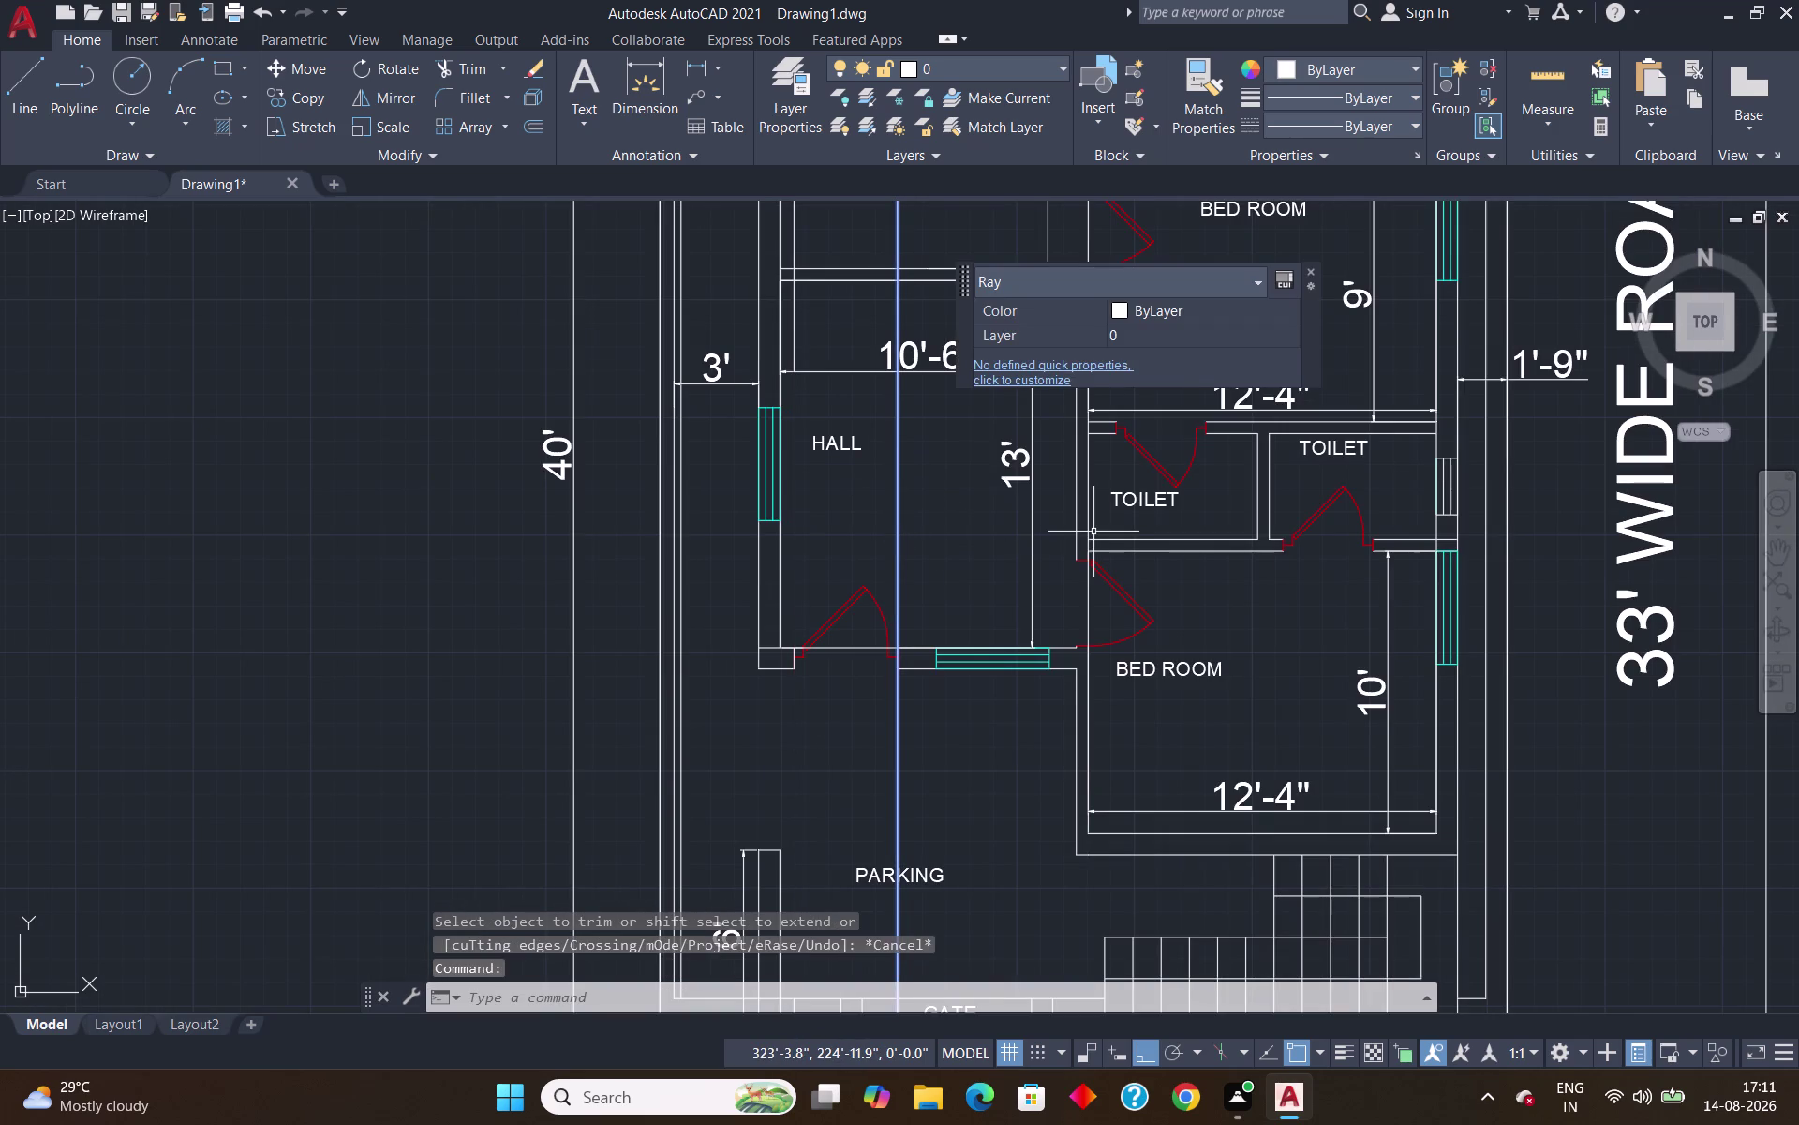
key(Delete)
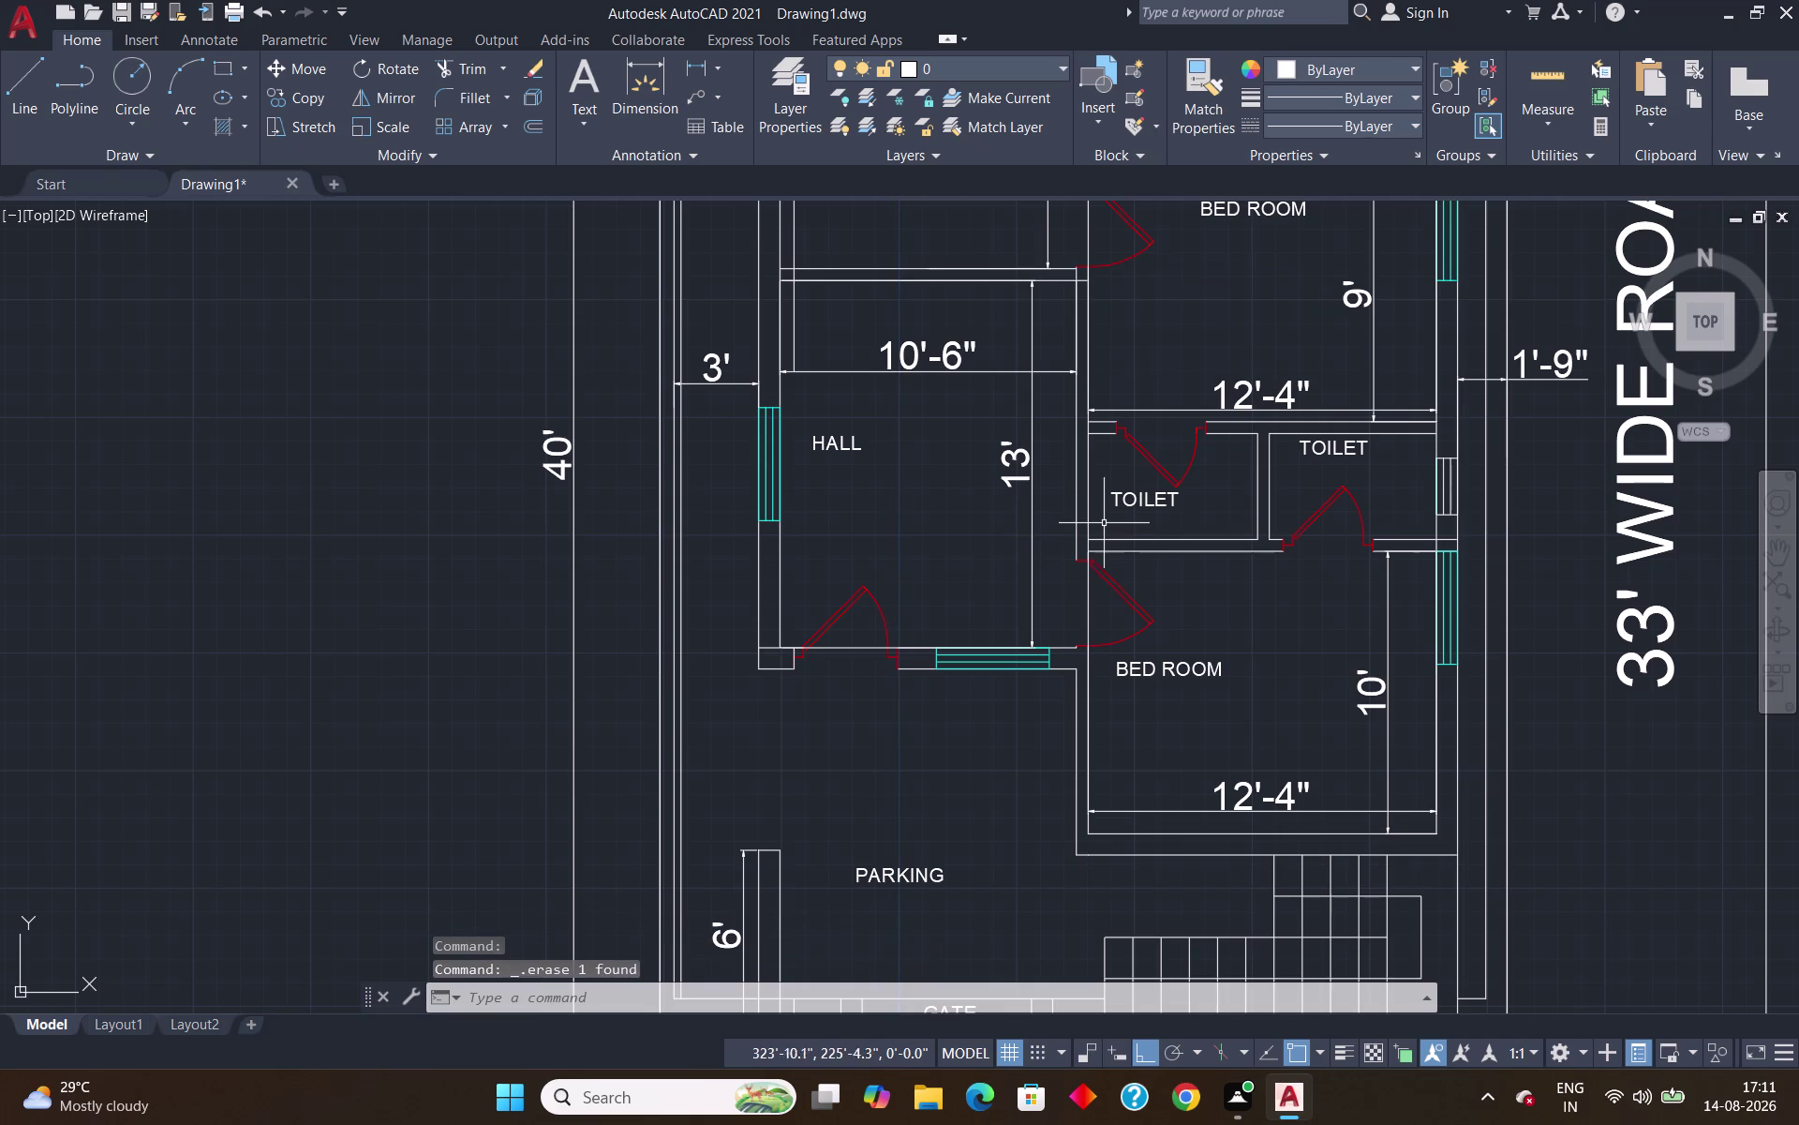
scroll(down, 3)
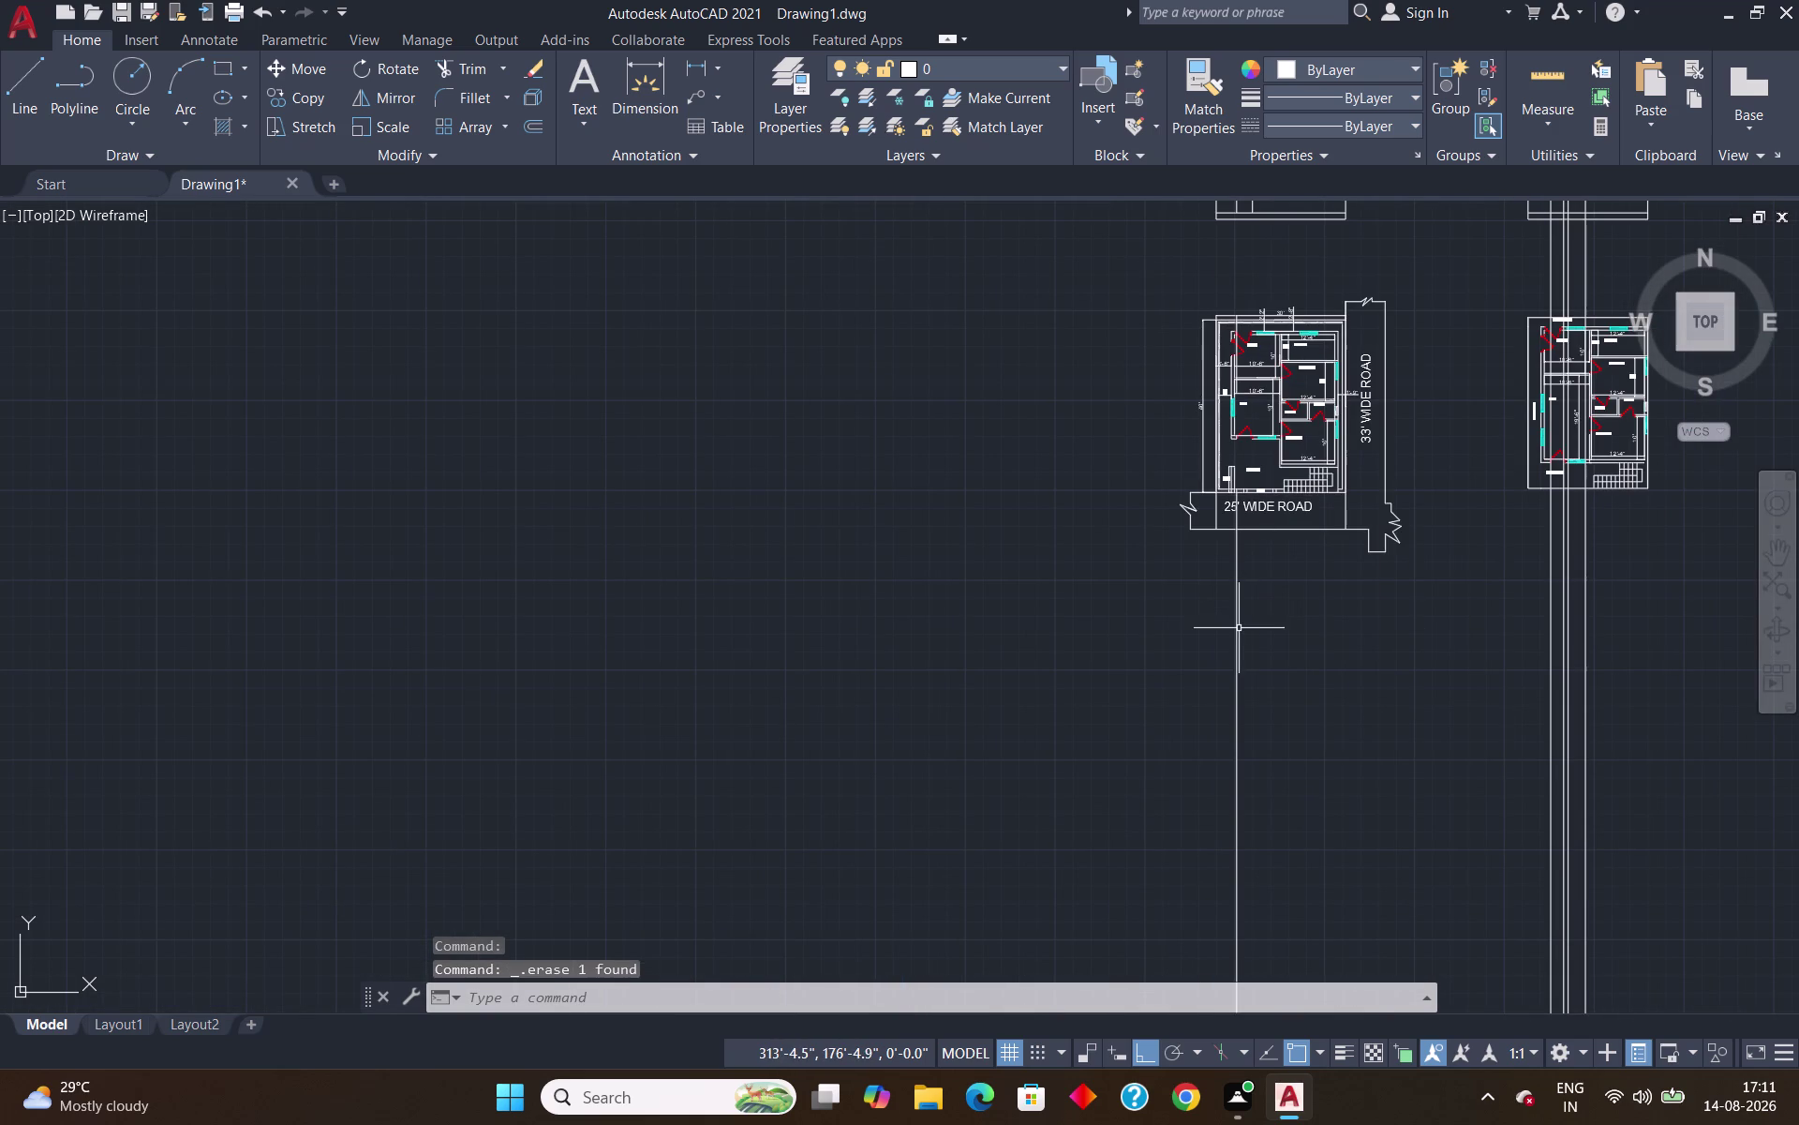
click(1239, 629)
key(Delete)
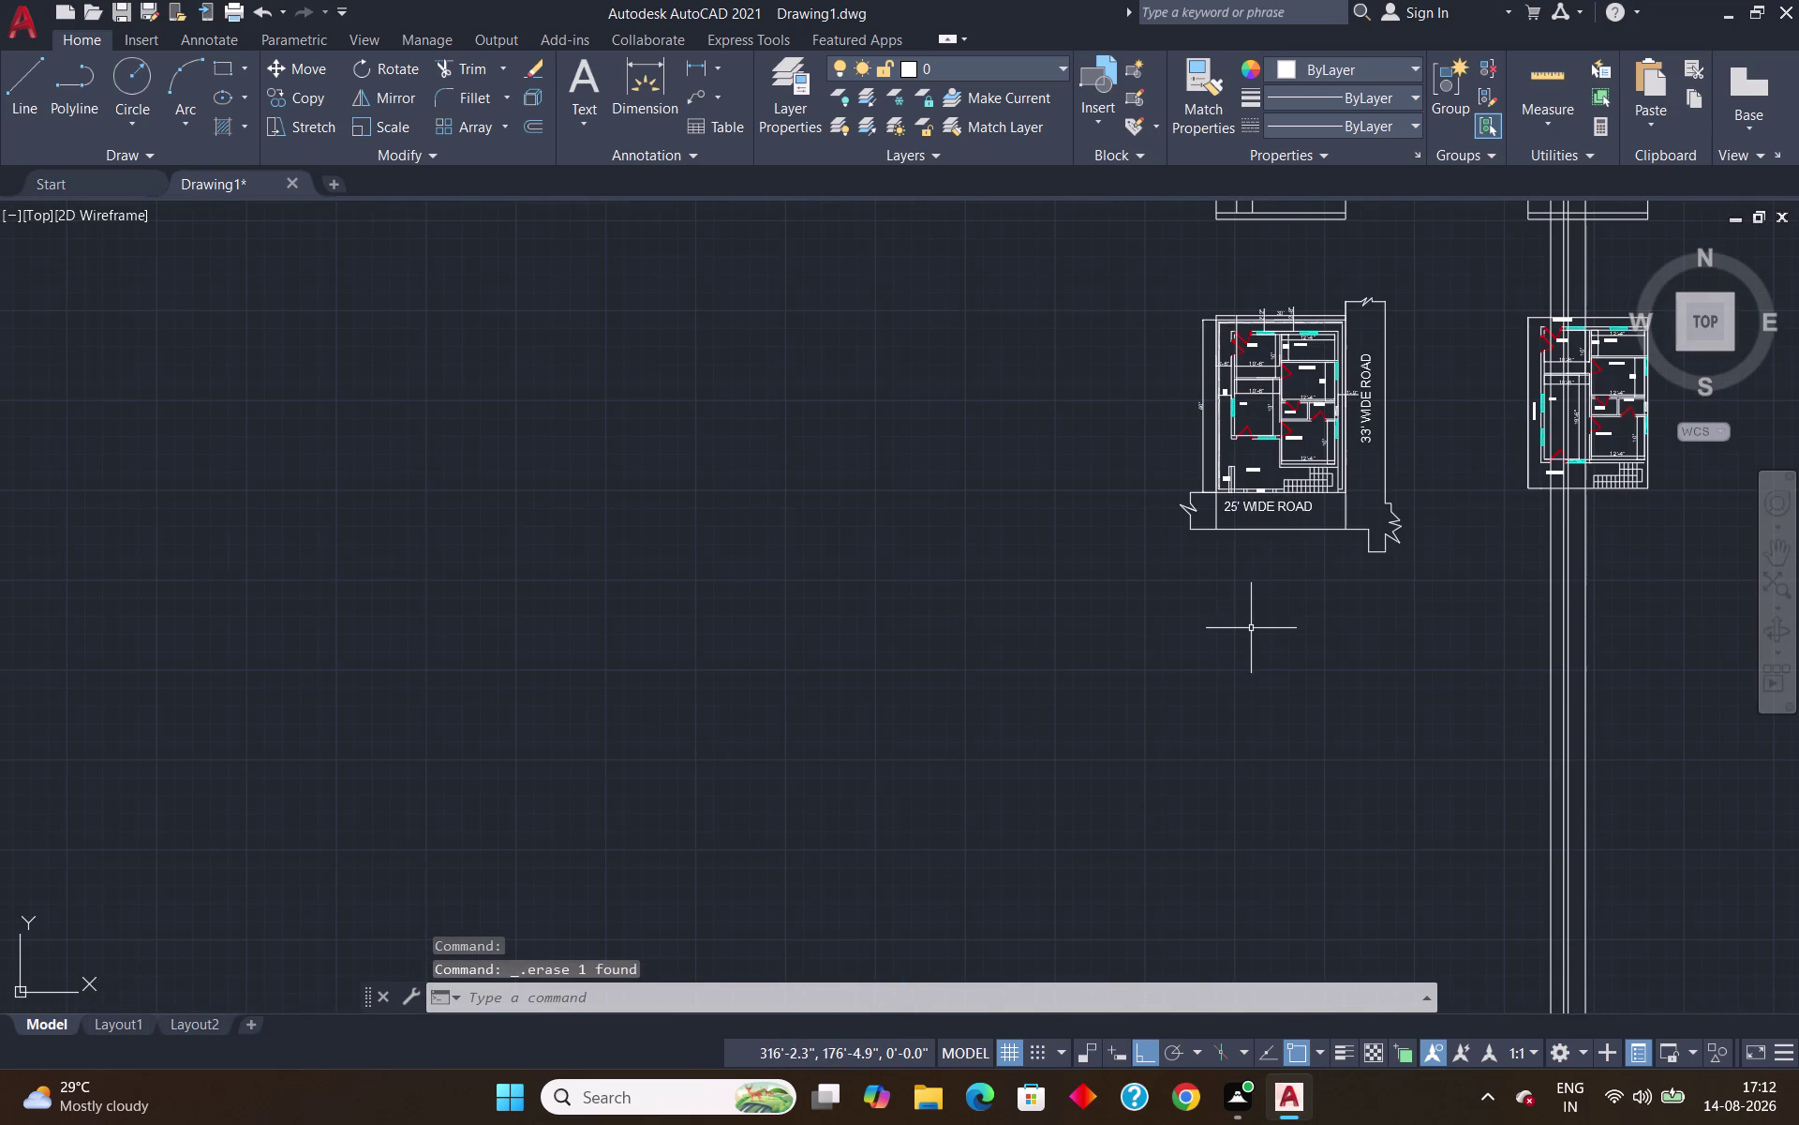
Delete the extra 18-foot vertical line beside the dining room.
scroll(up, 3)
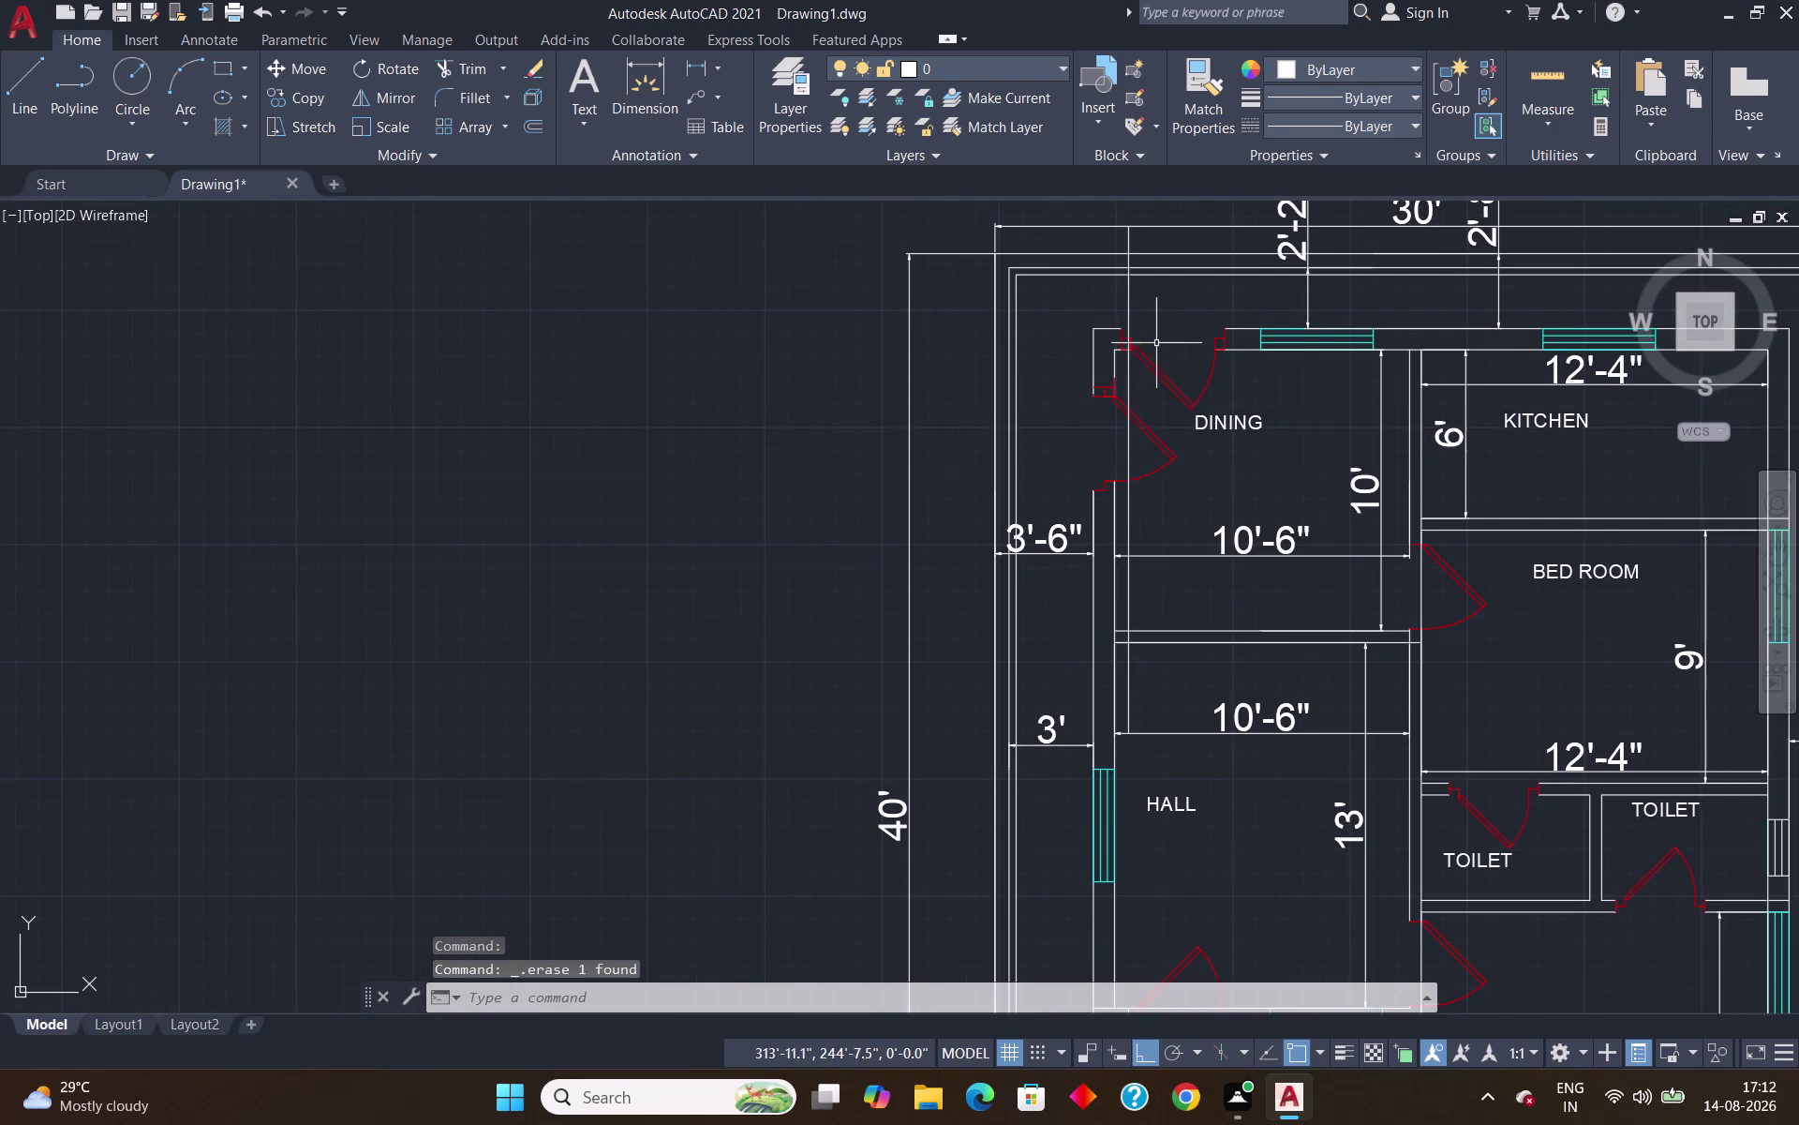
click(1127, 313)
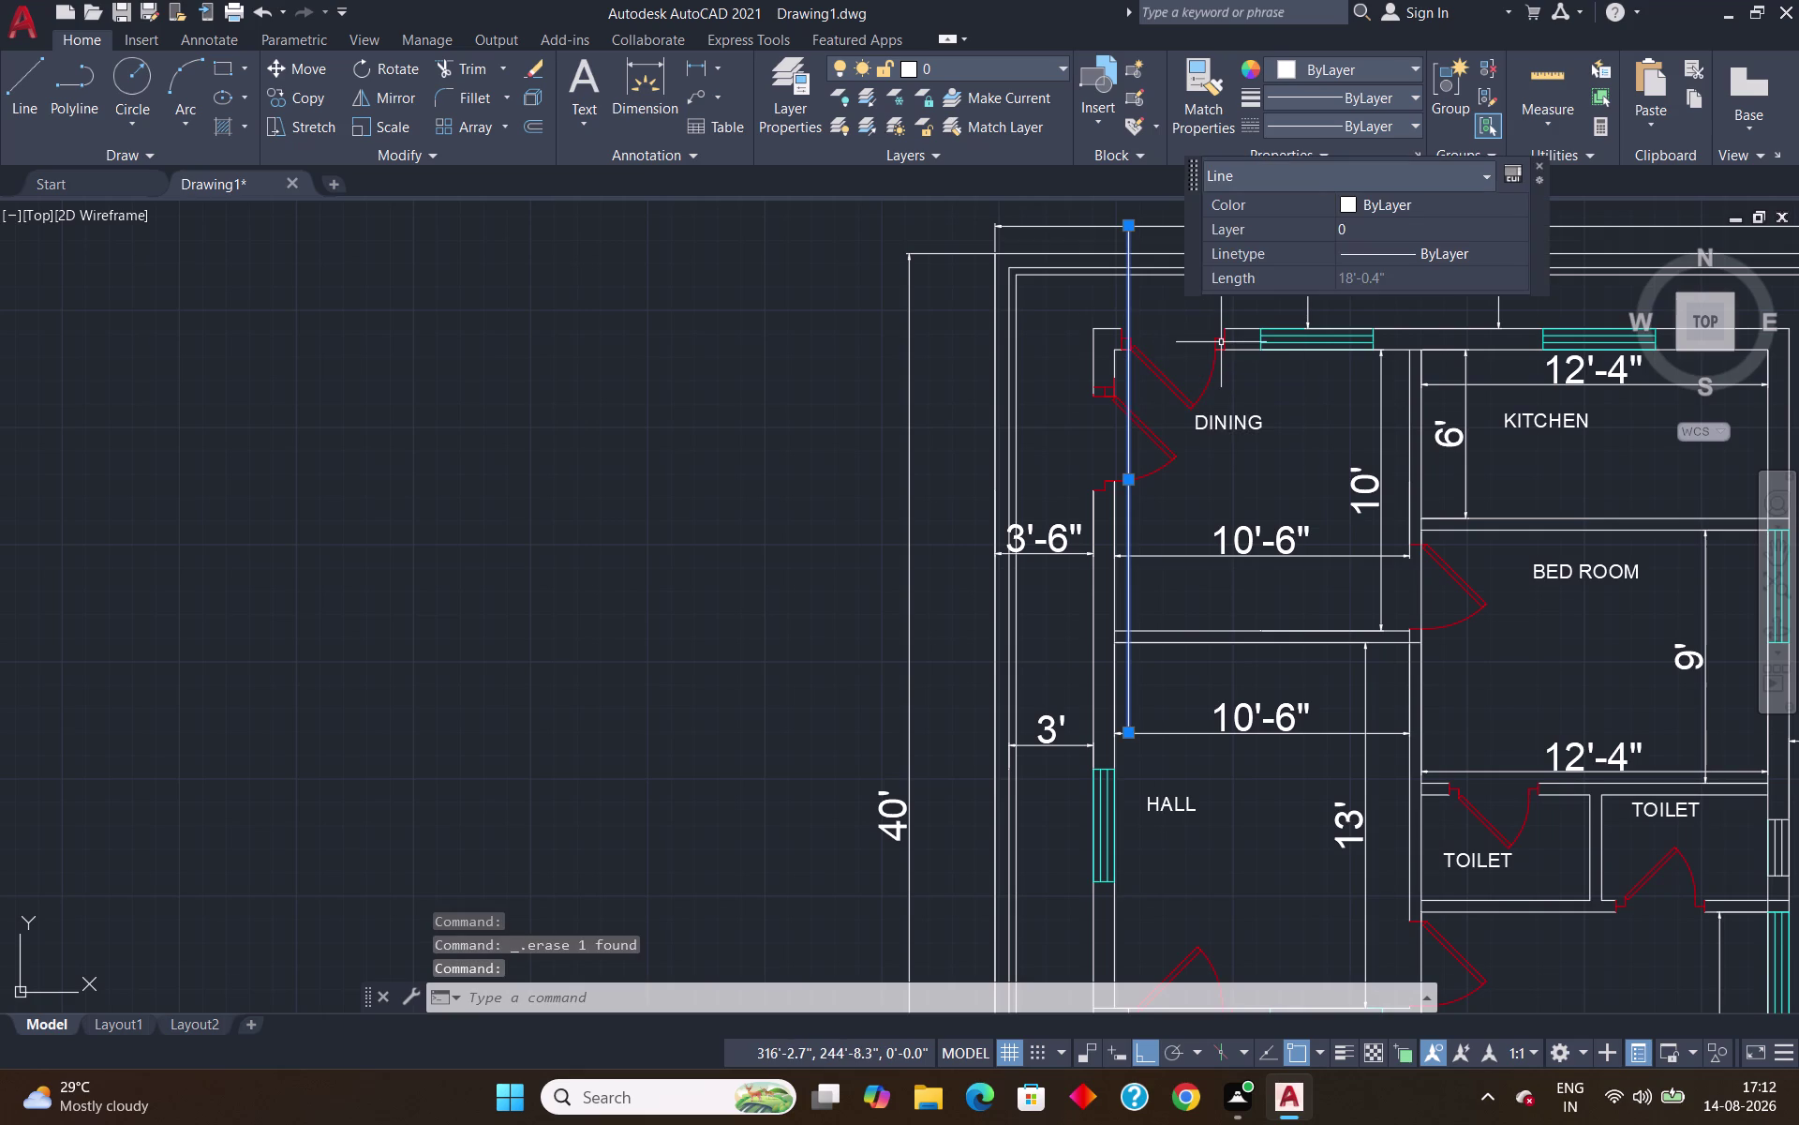
key(Delete)
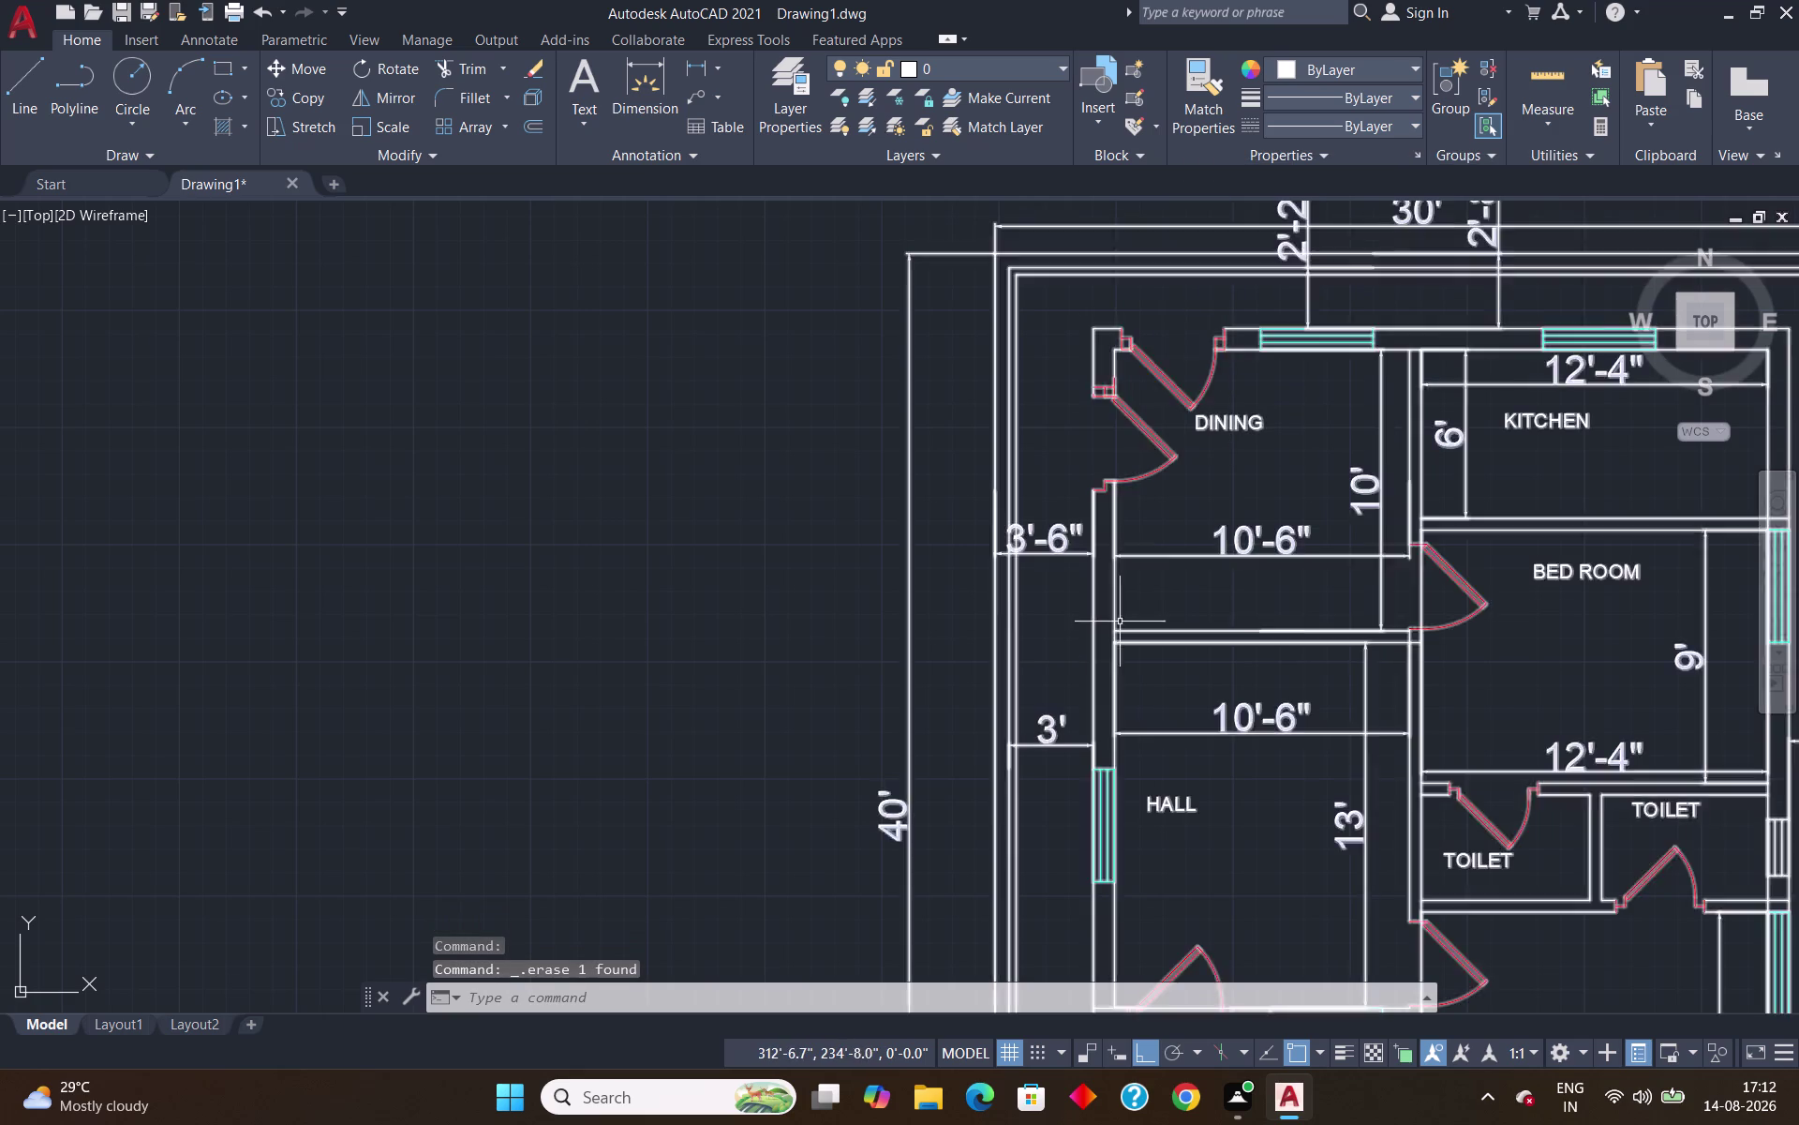
scroll(down, 3)
scroll(up, 3)
scroll(down, 3)
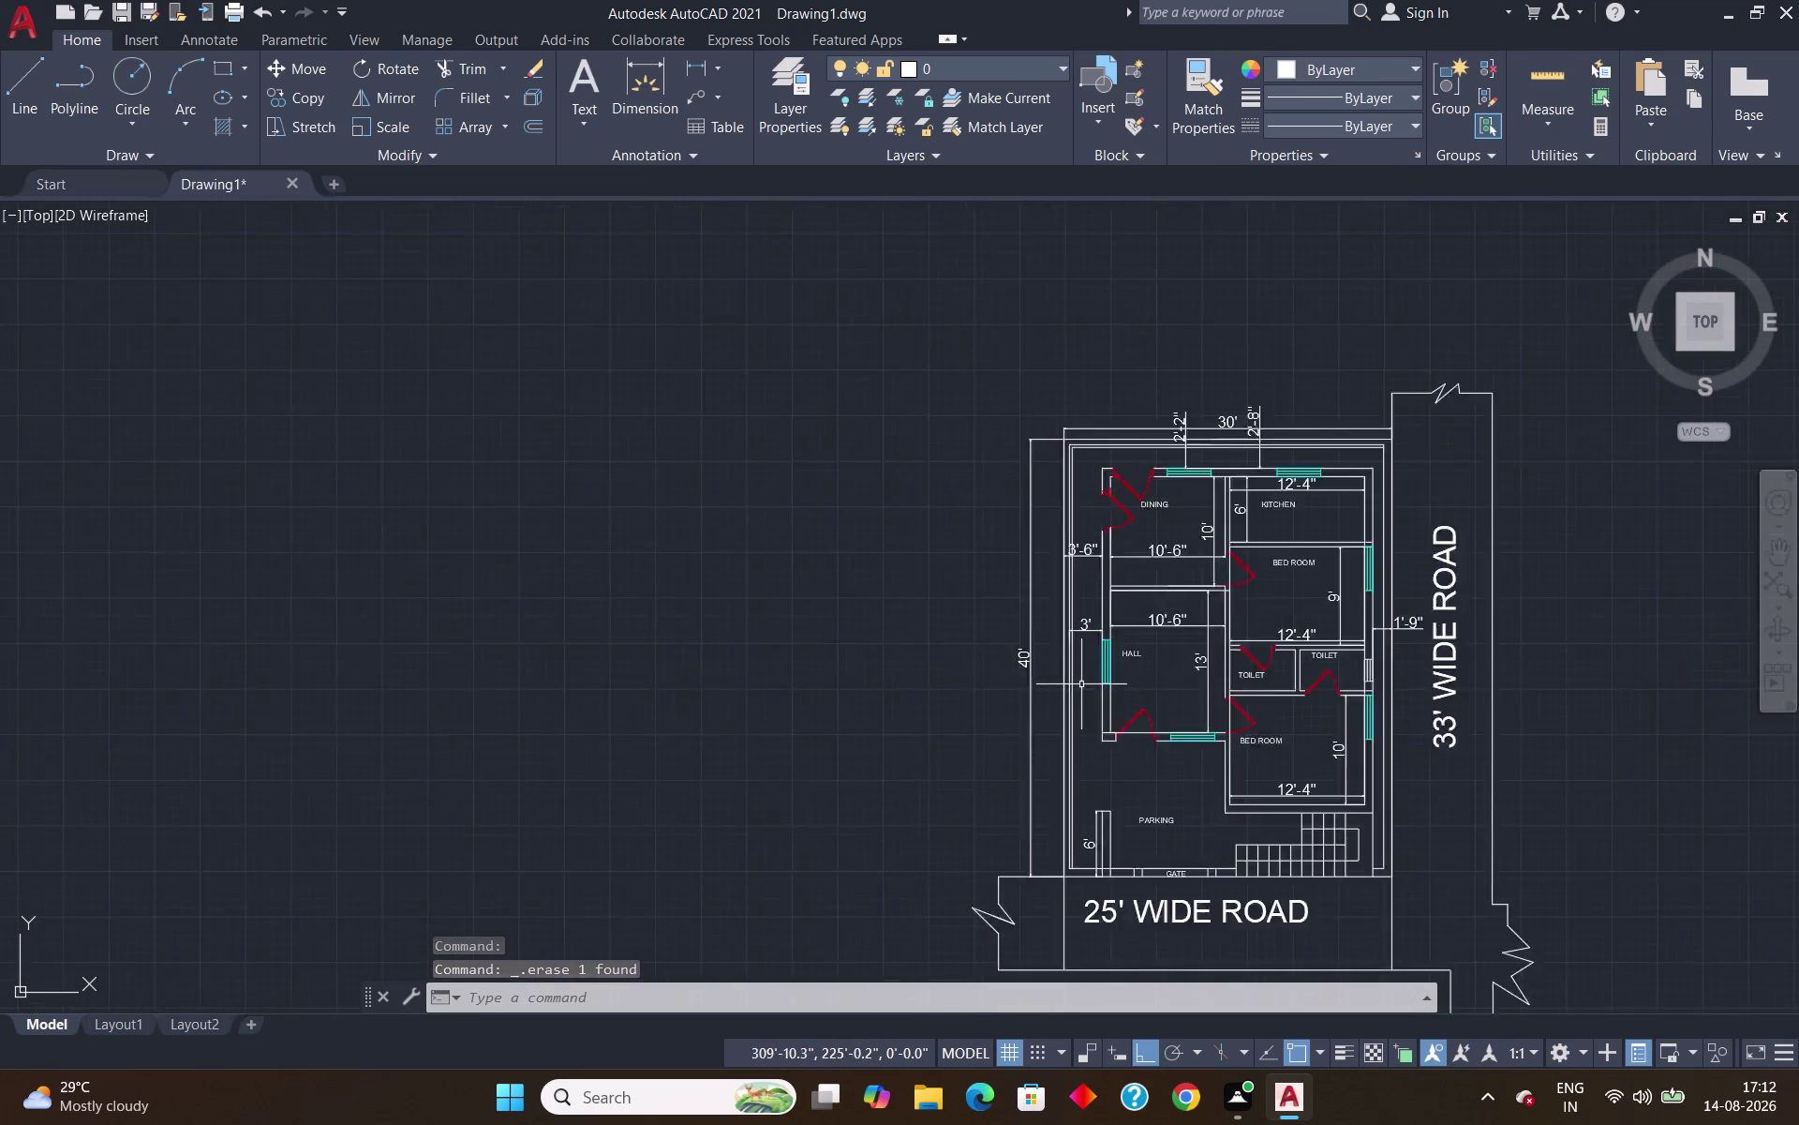
scroll(down, 3)
click(1416, 424)
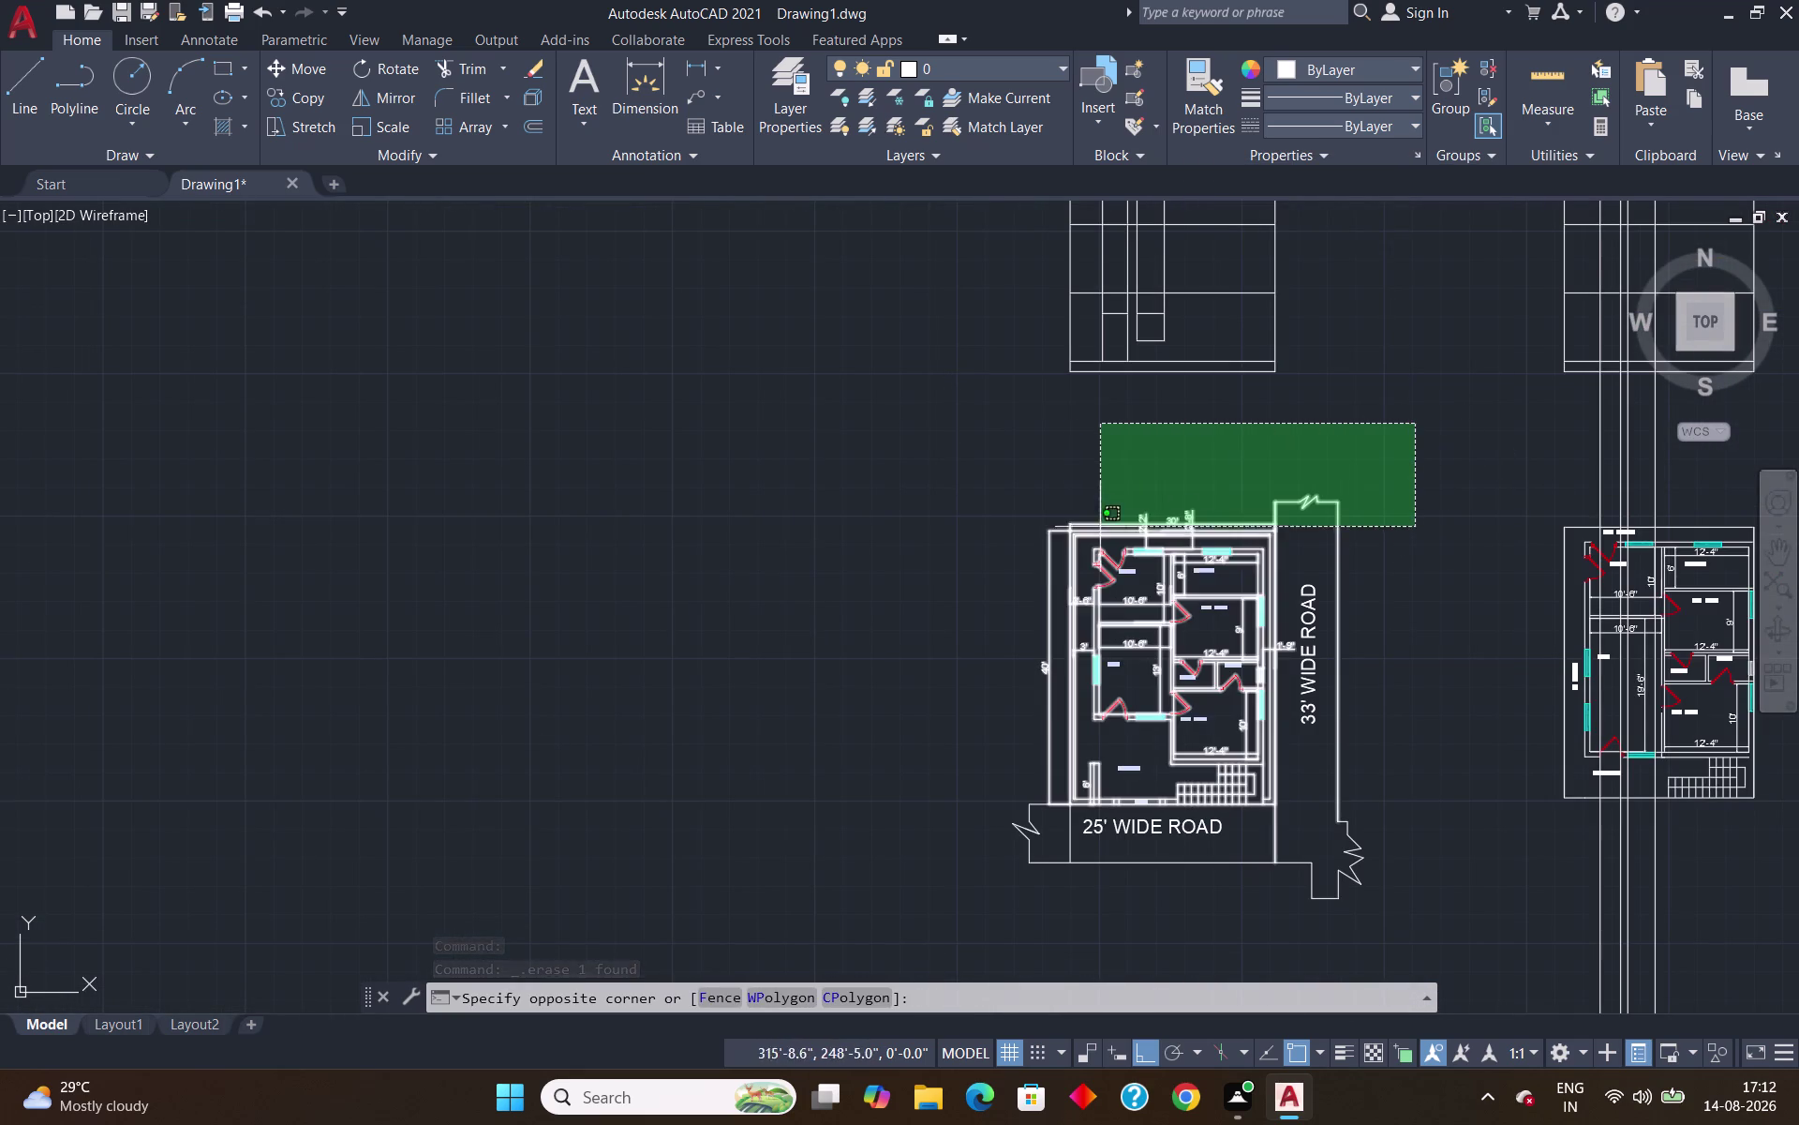
Run OVERKILL on the window-selected floor plan, deleting two overlapping segments.
click(918, 946)
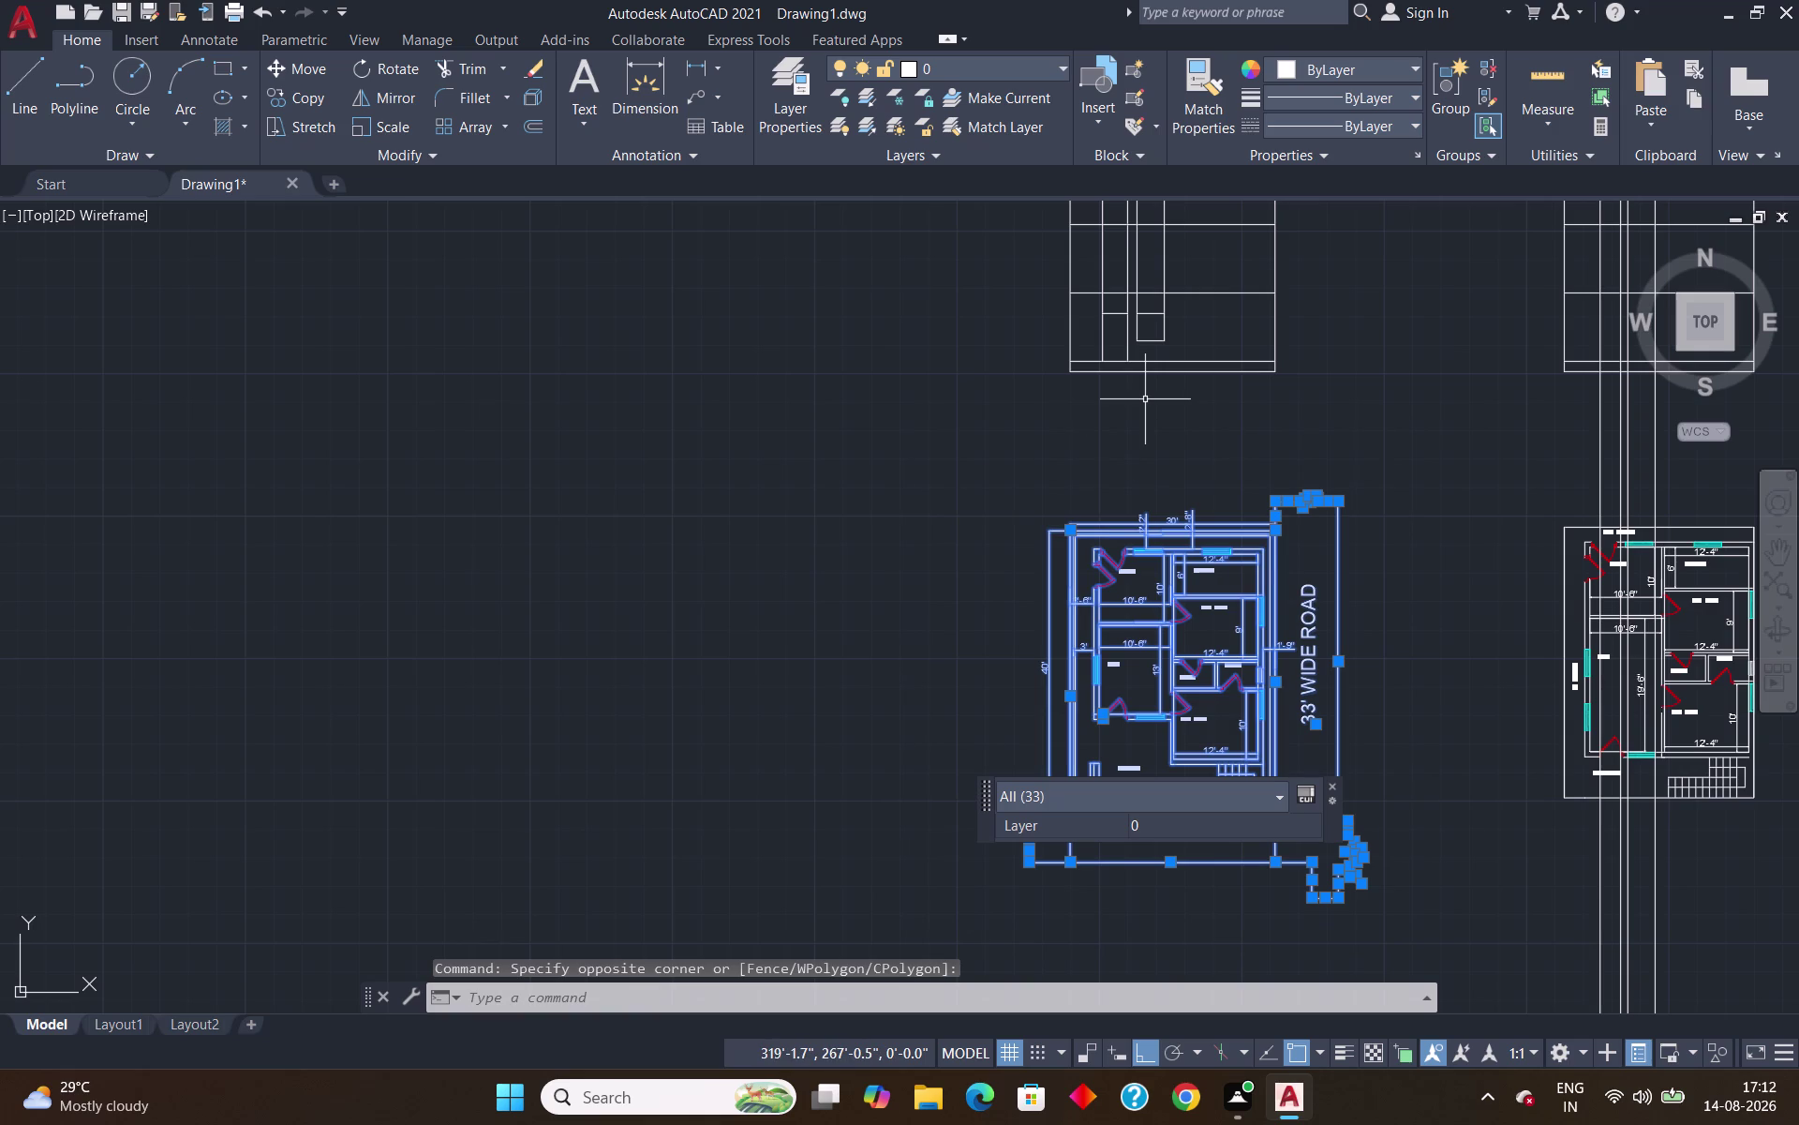
text(OVER)
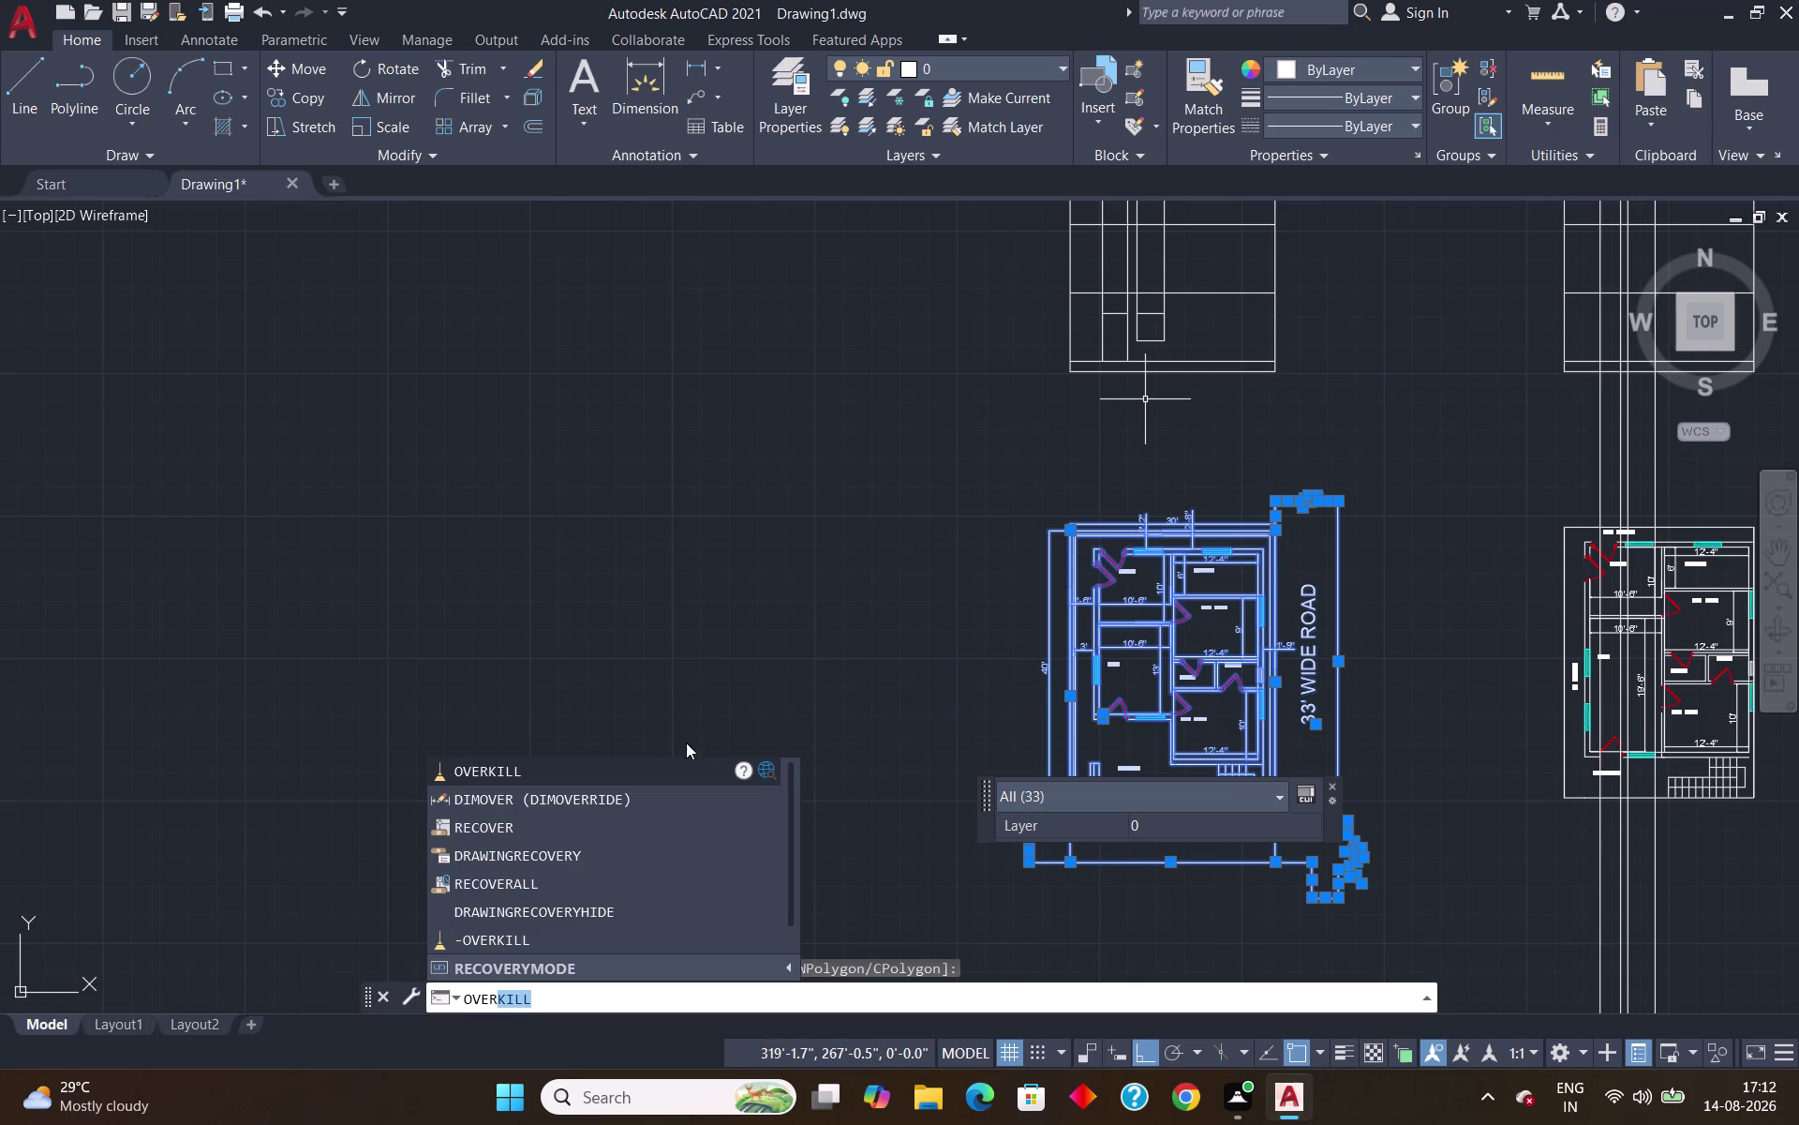
click(665, 762)
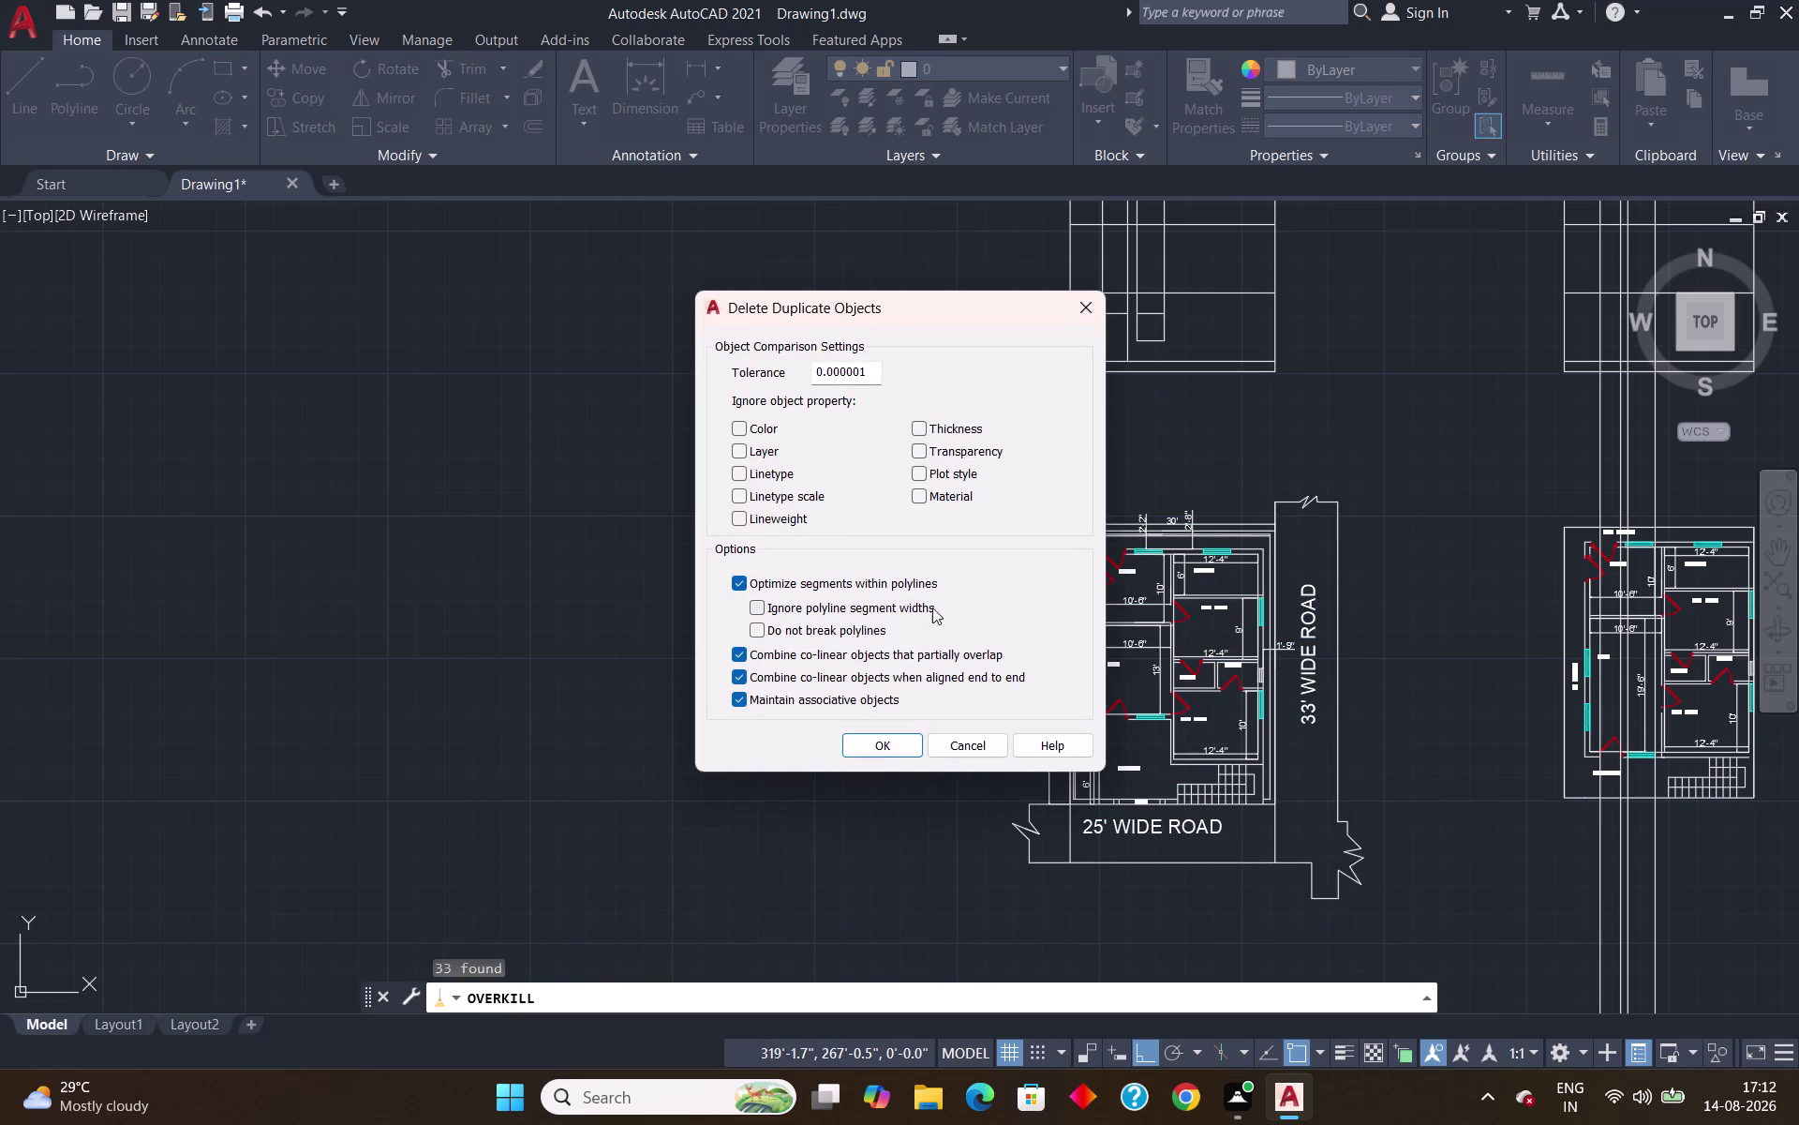
click(882, 748)
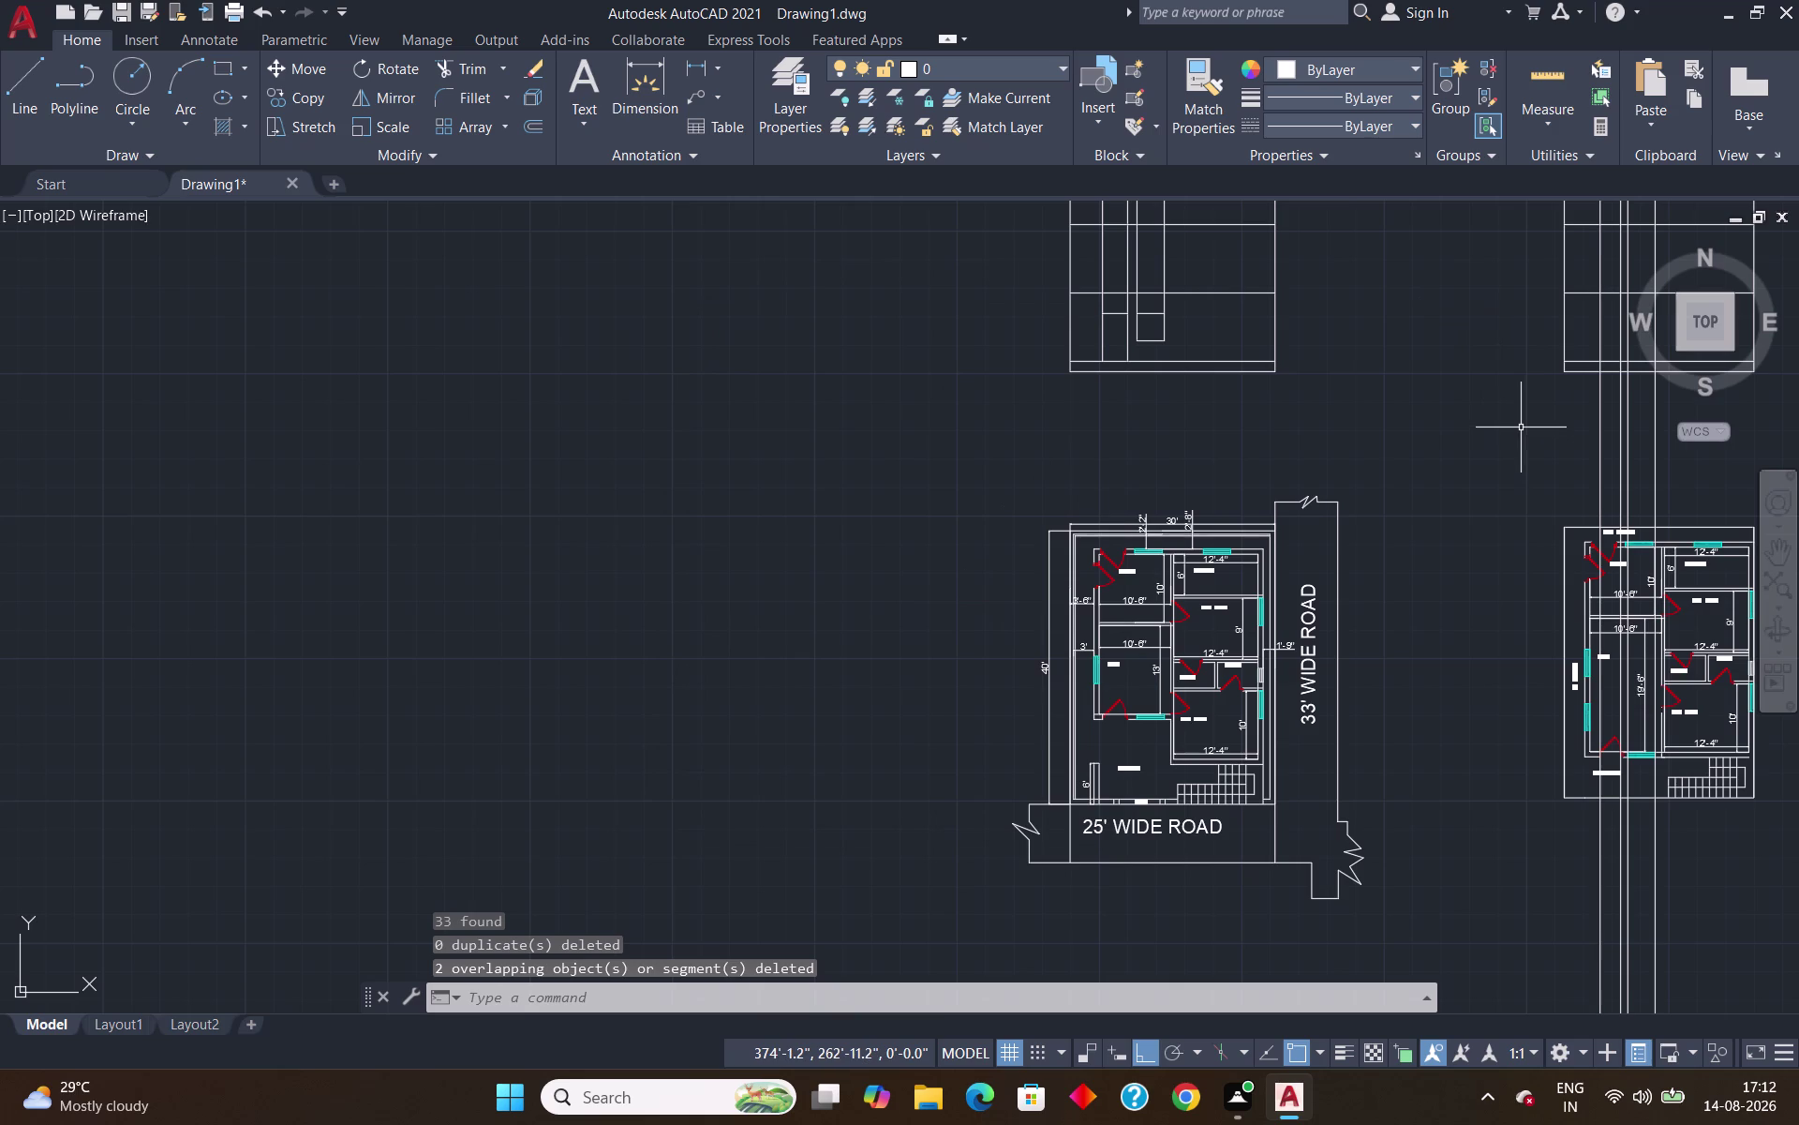
scroll(down, 3)
scroll(up, 3)
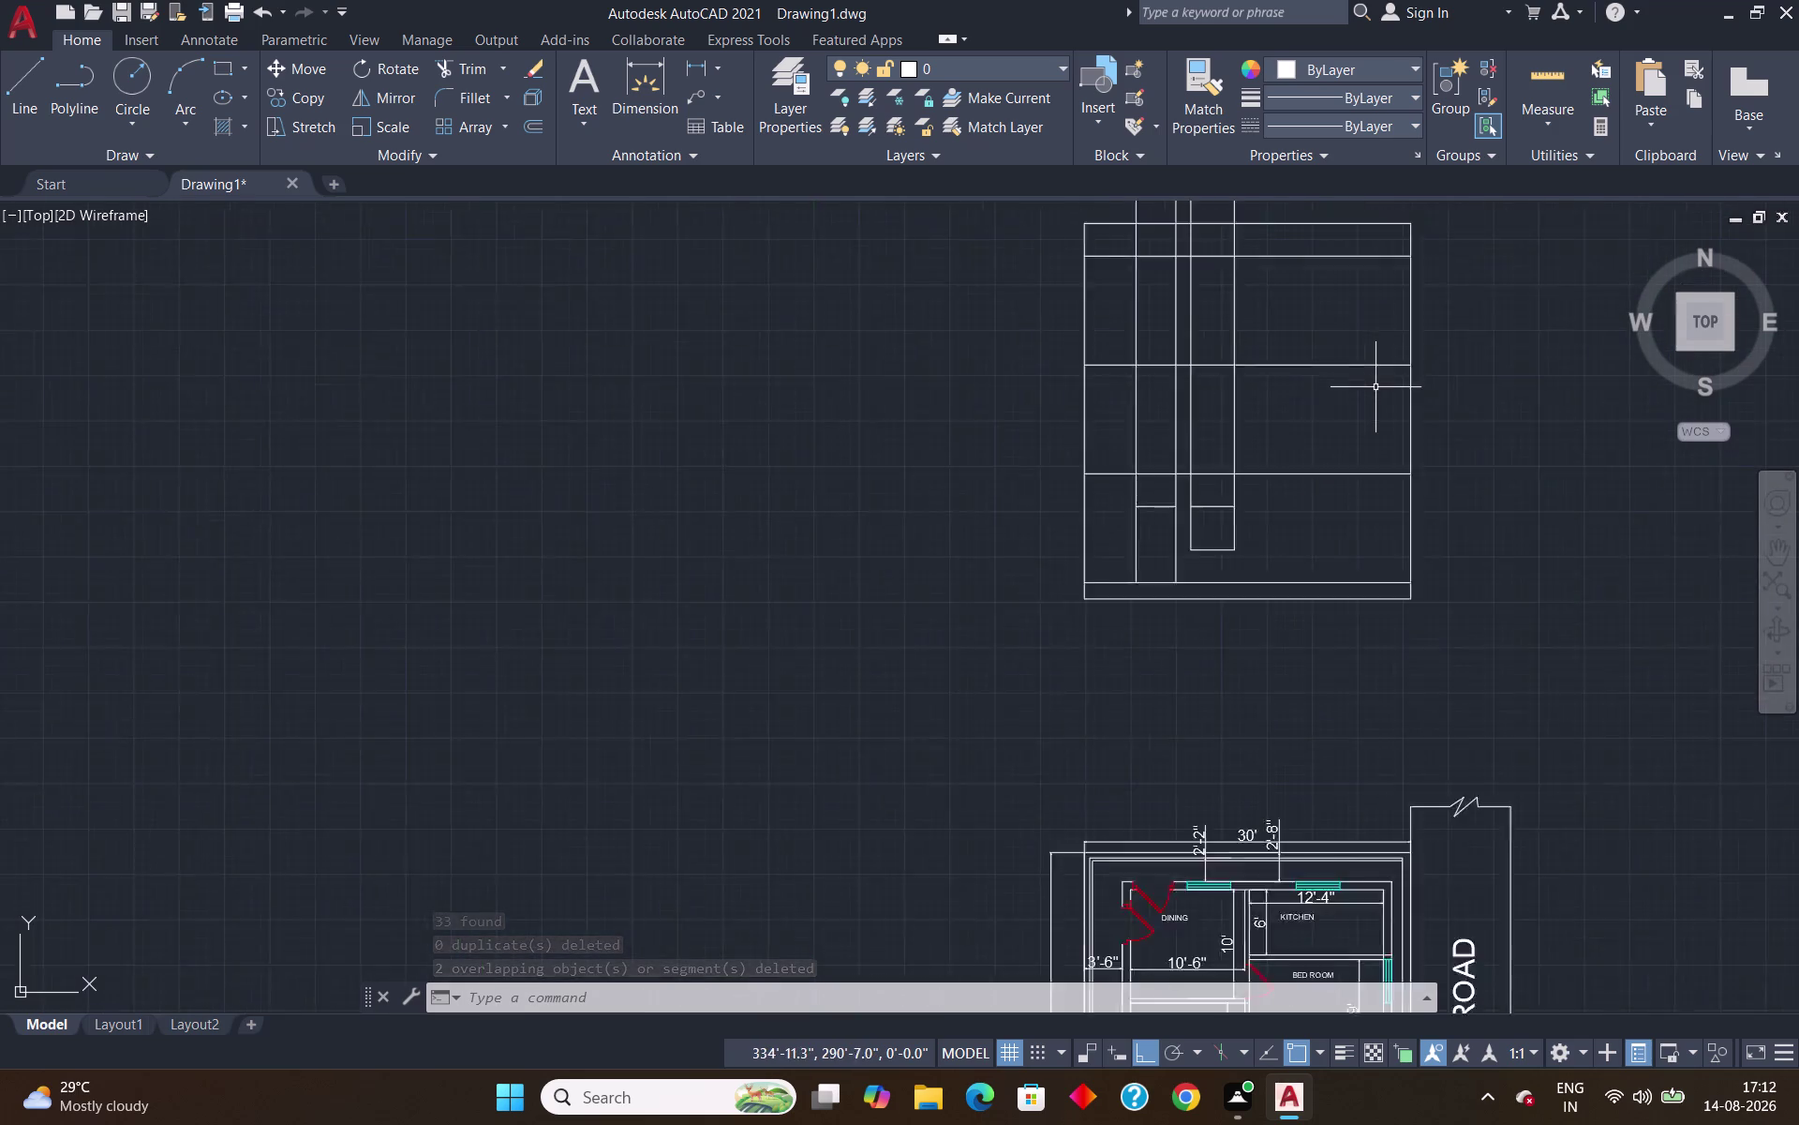
Trim four grid segments so two separate small rooms remain in the lower band.
scroll(up, 3)
text(T)
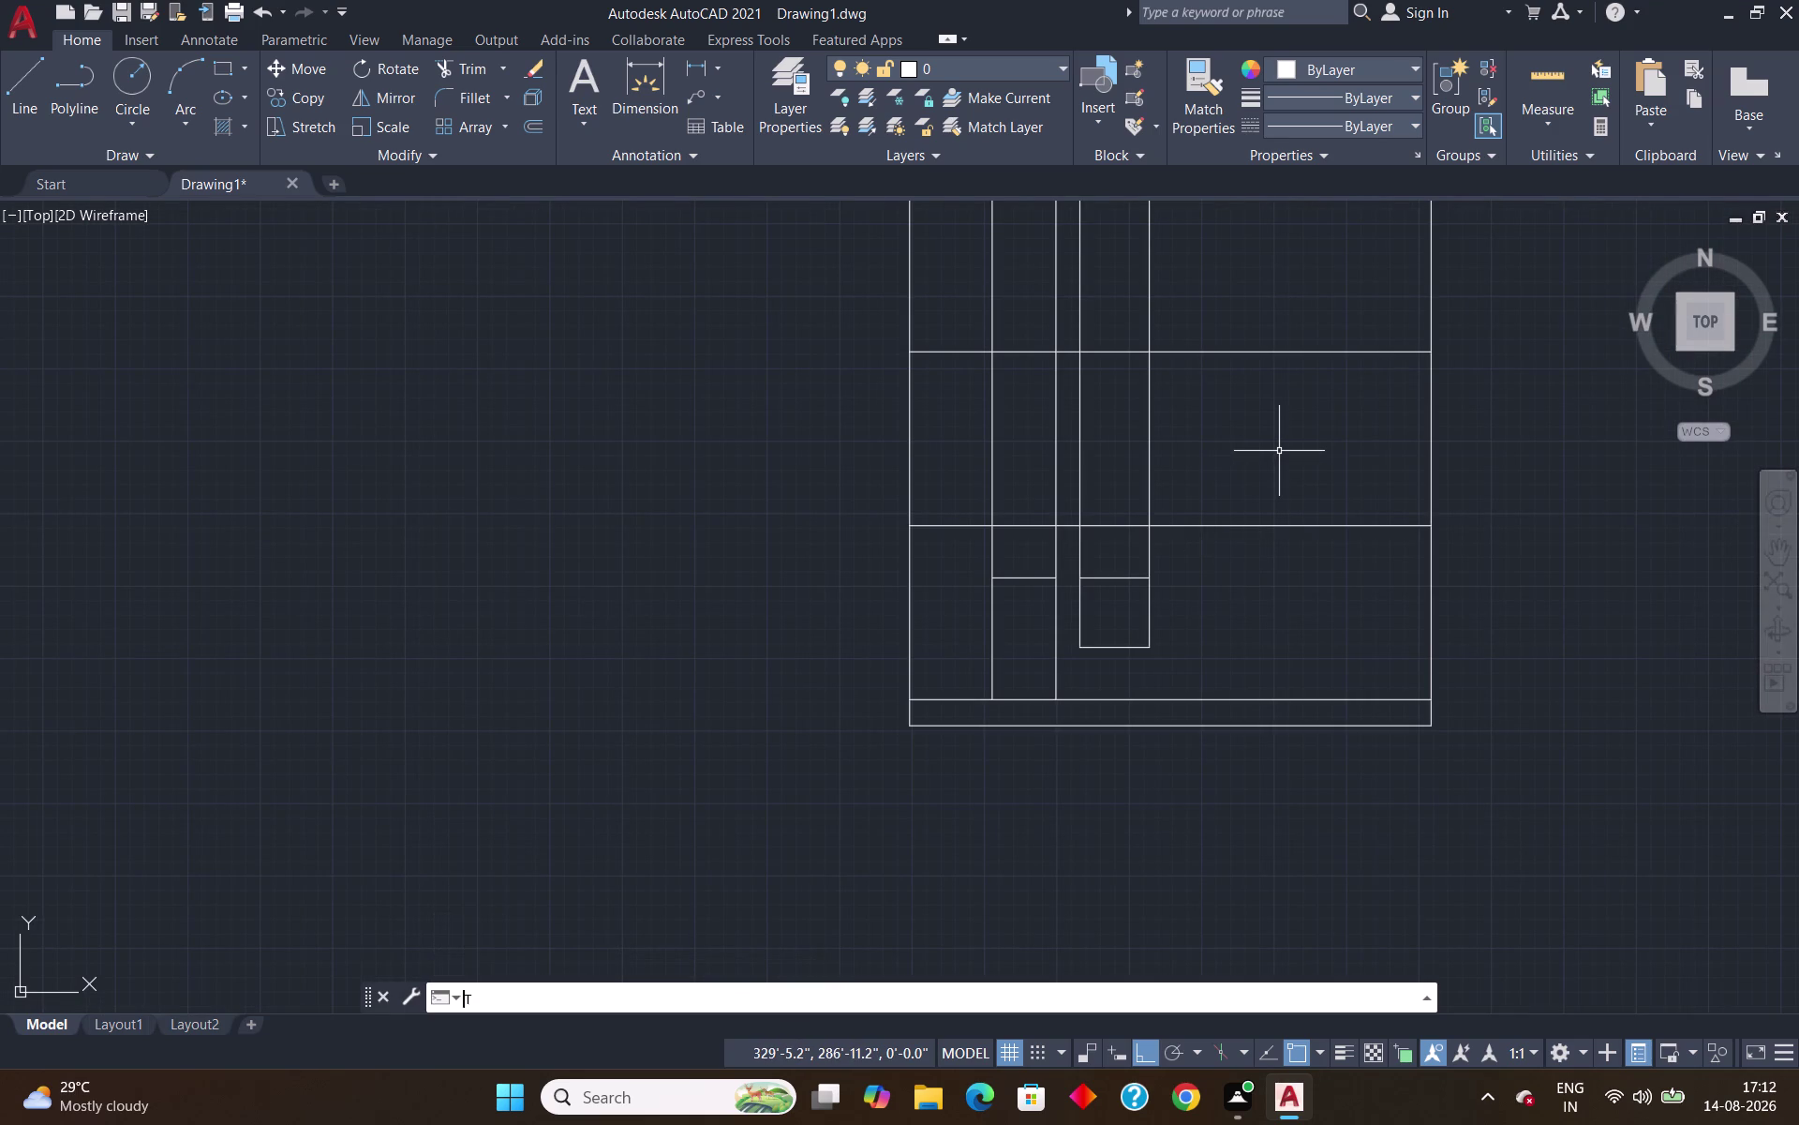
text(R)
key(Return)
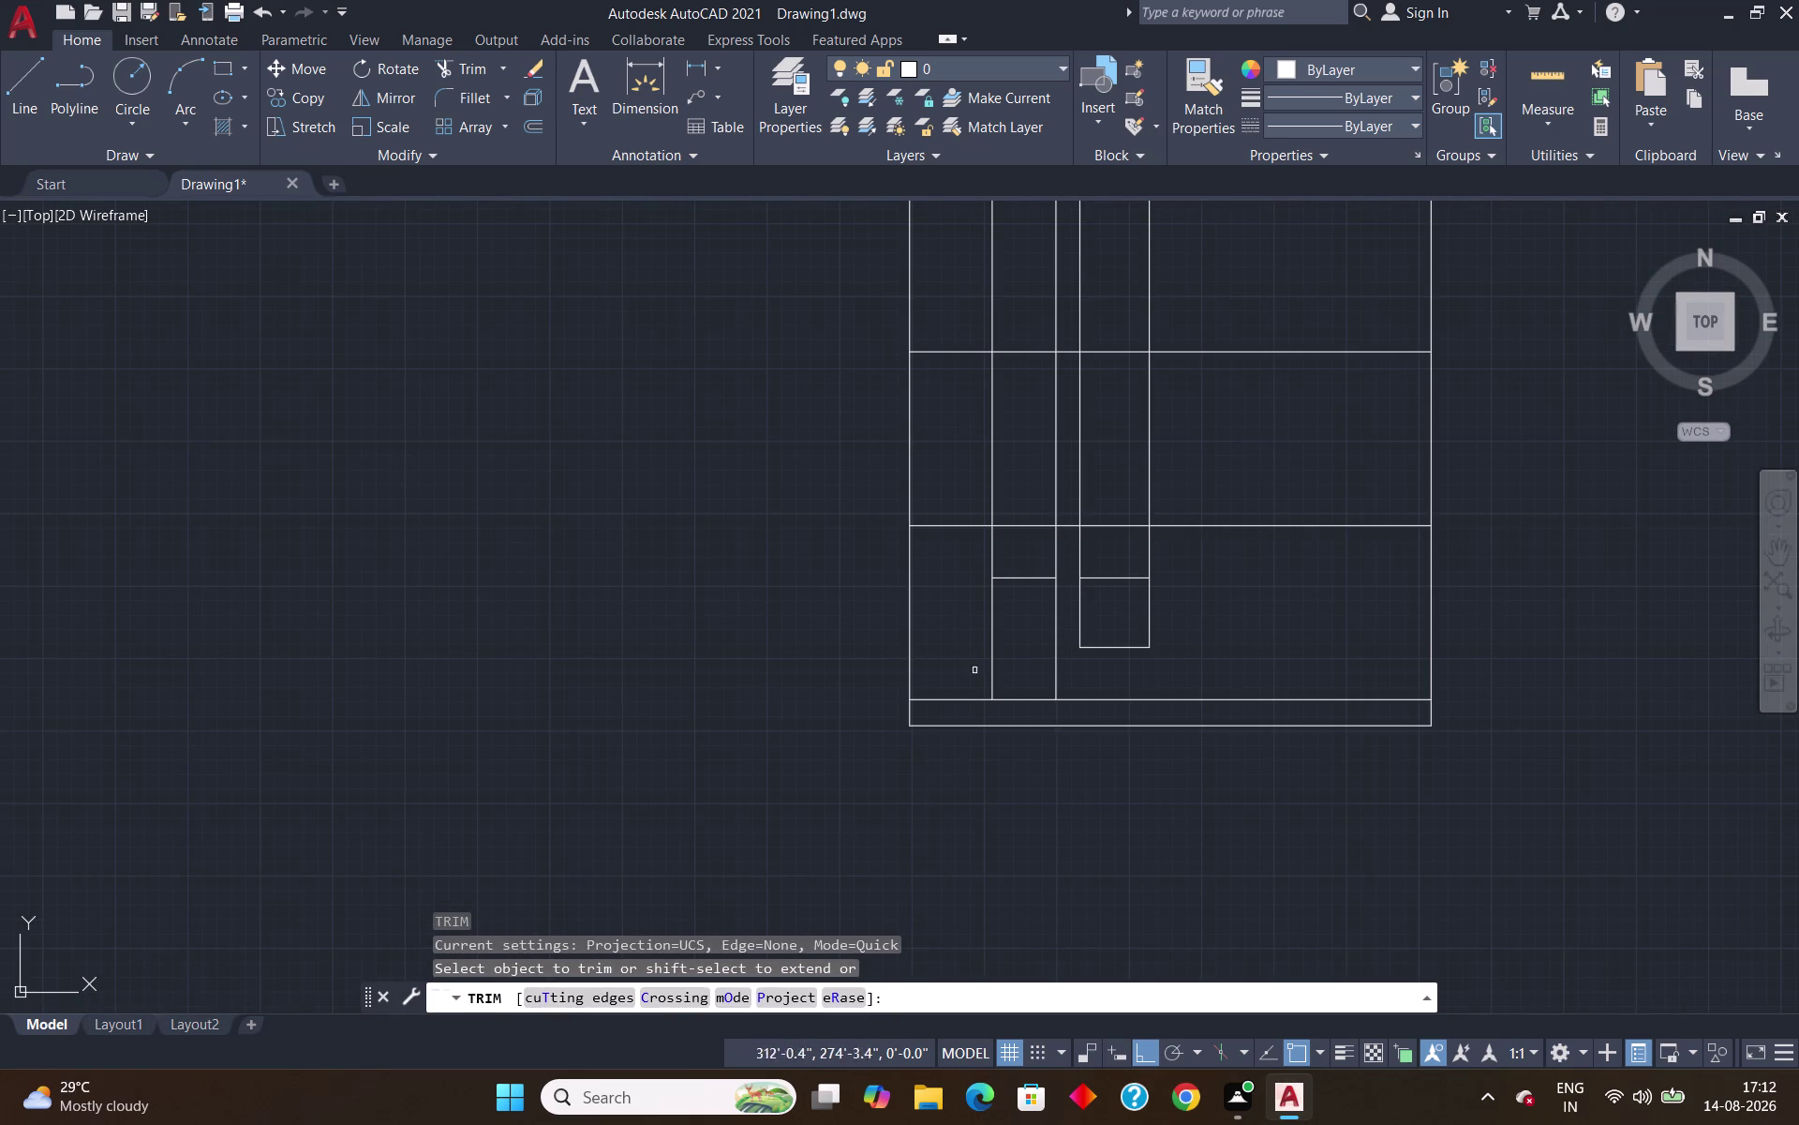
click(993, 556)
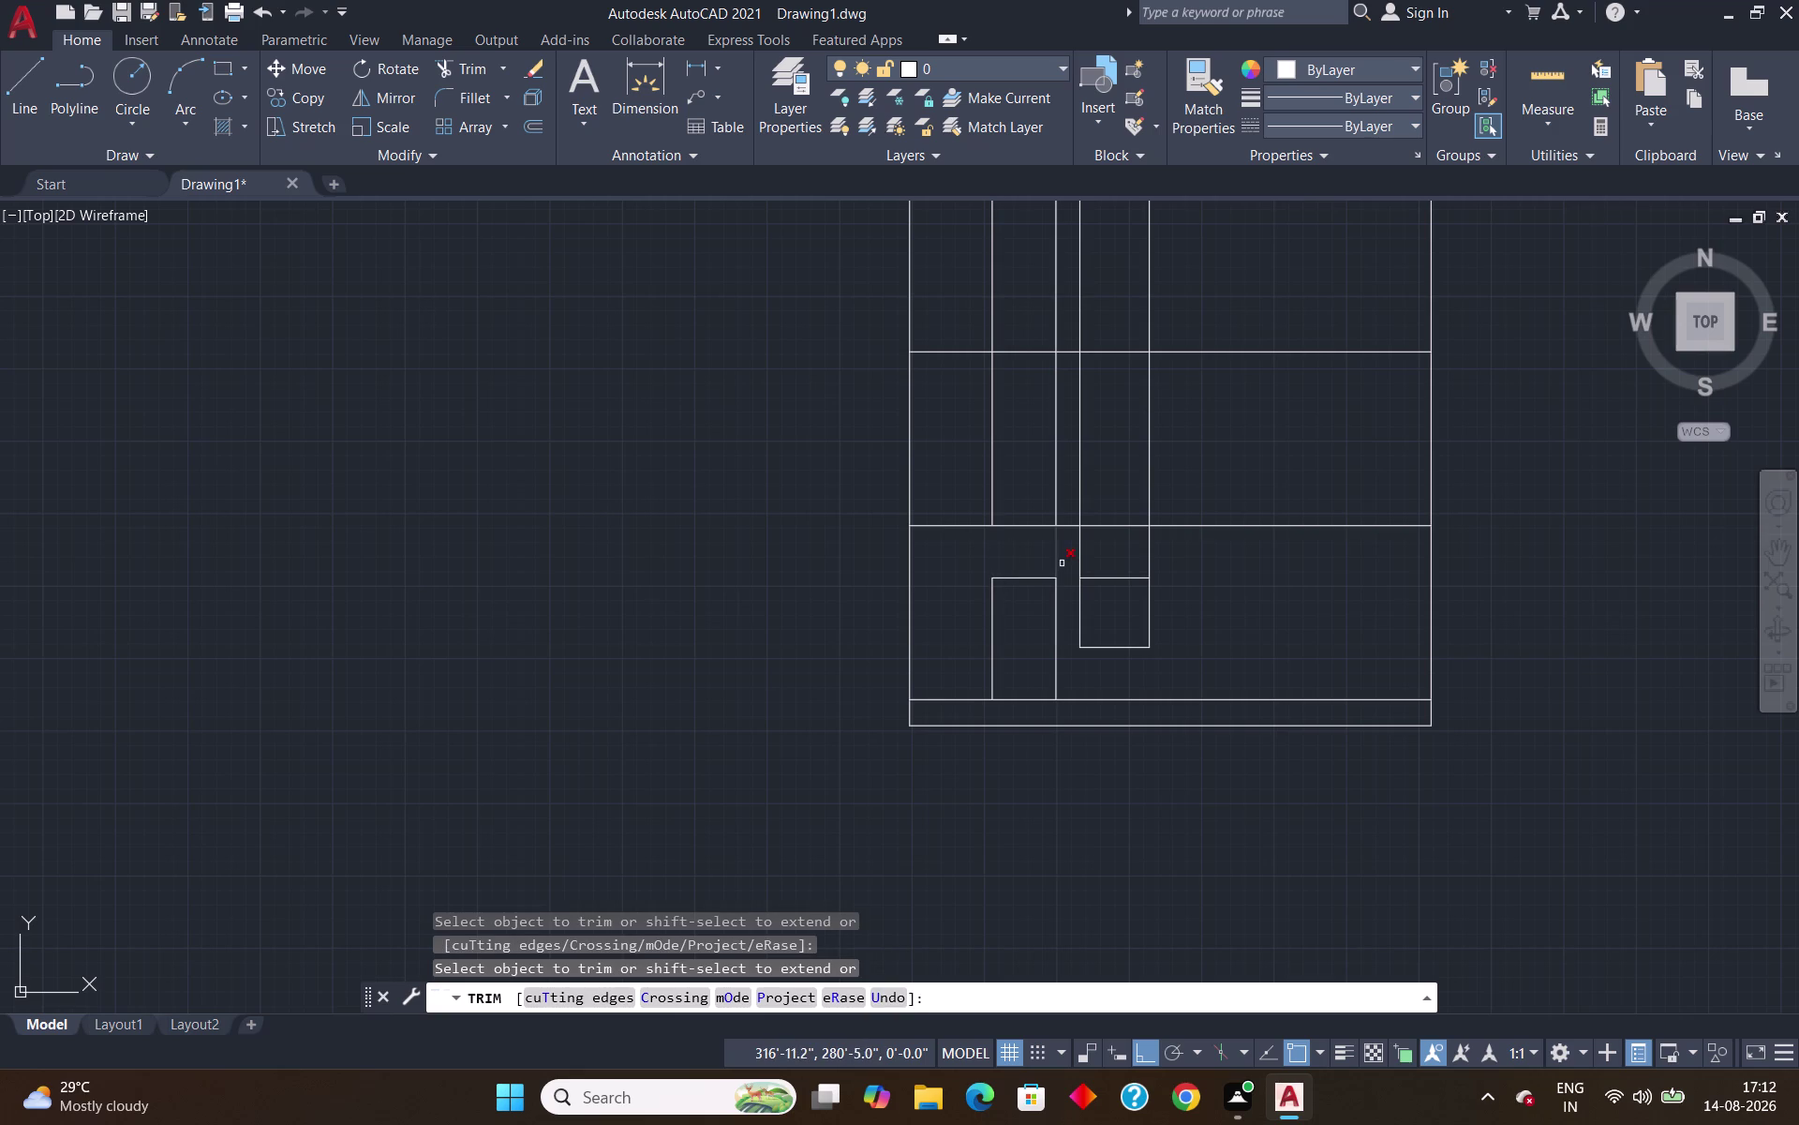
click(1057, 558)
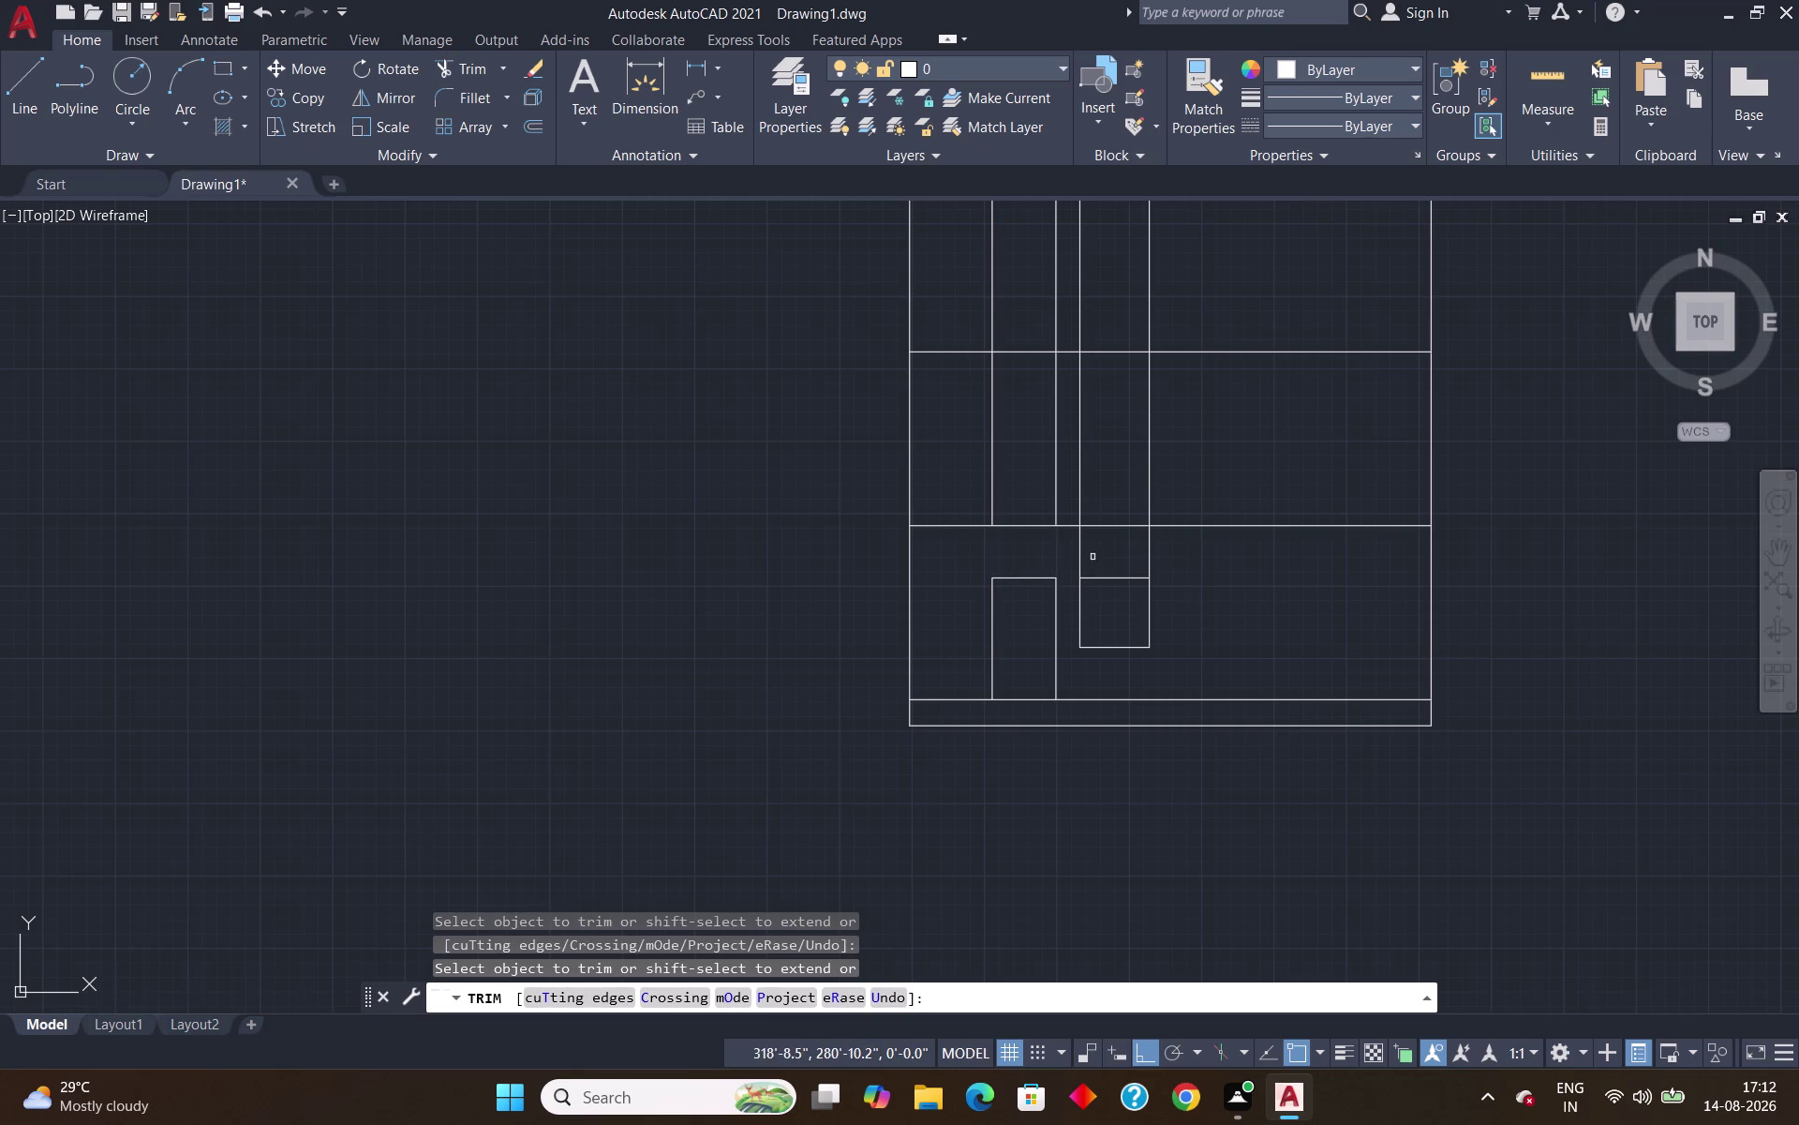
click(1077, 553)
click(1148, 560)
scroll(down, 3)
middle_drag(1279, 440, 1040, 612)
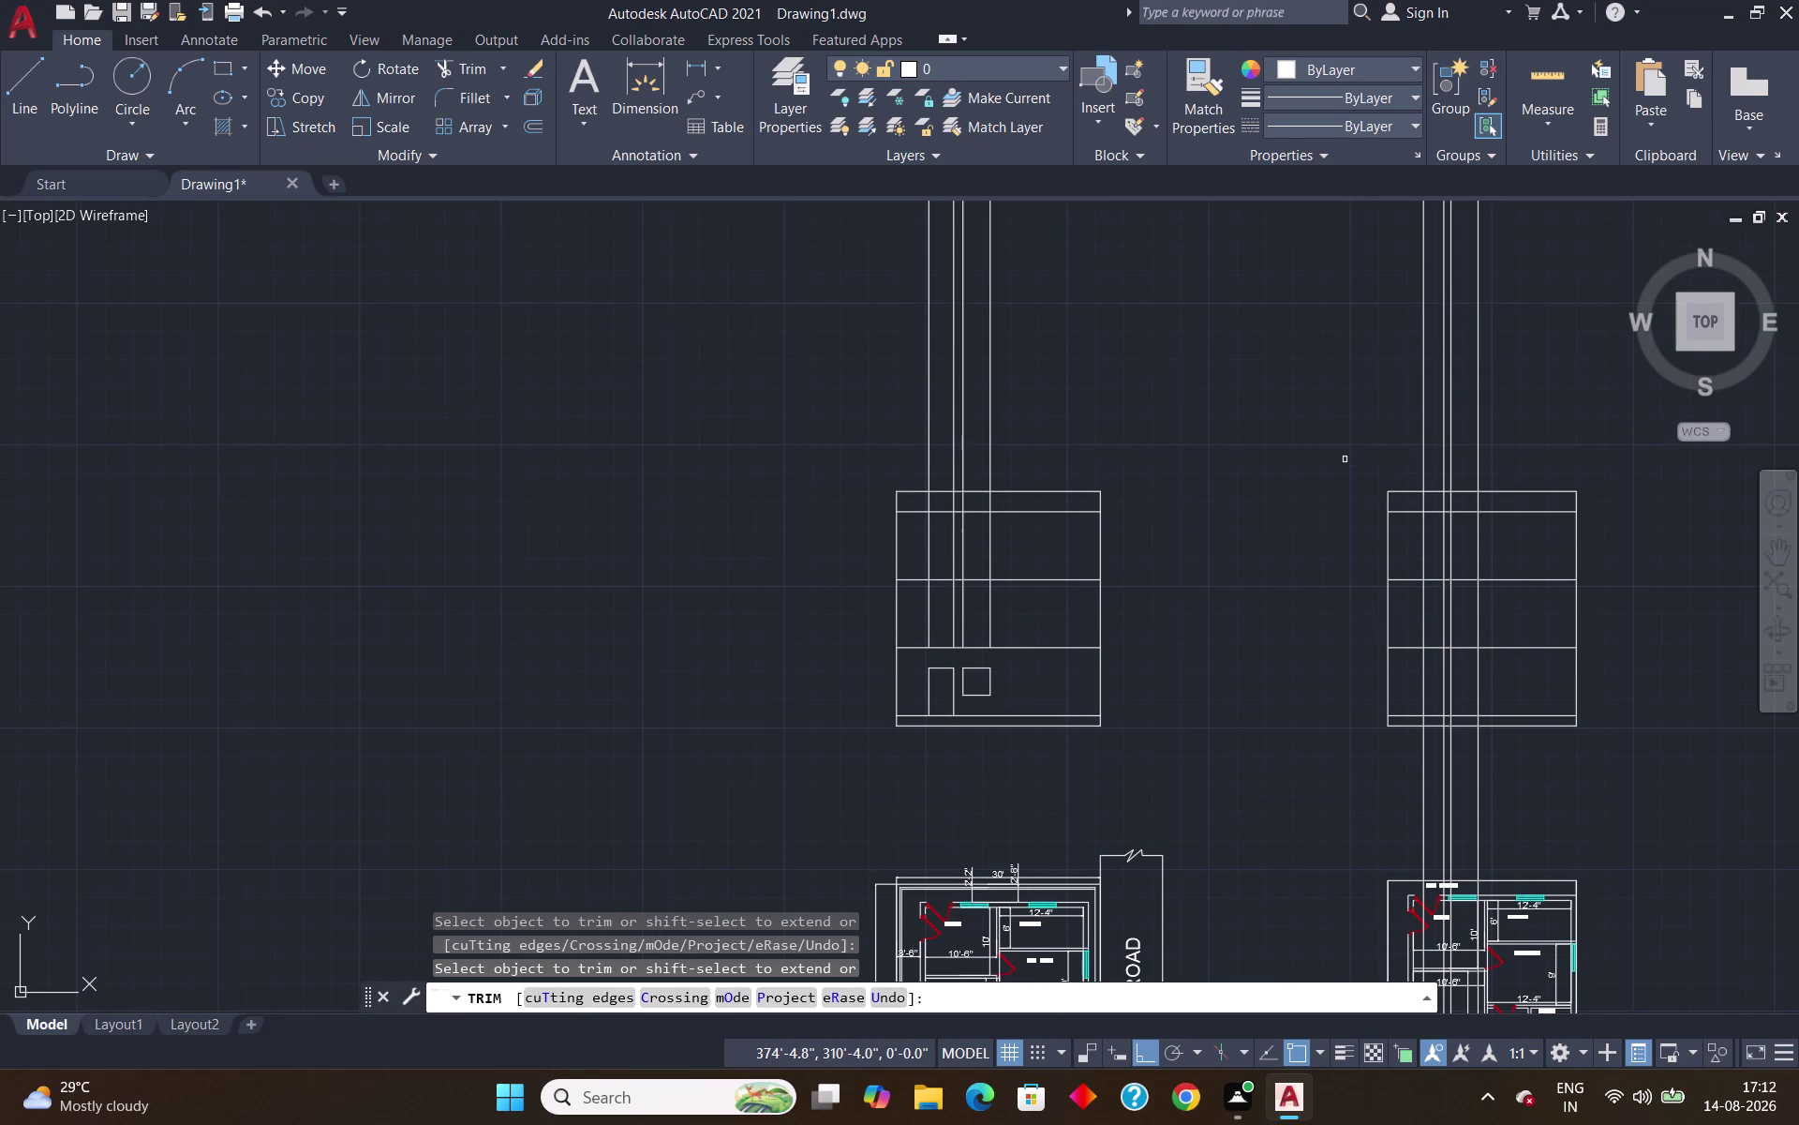
key(Escape)
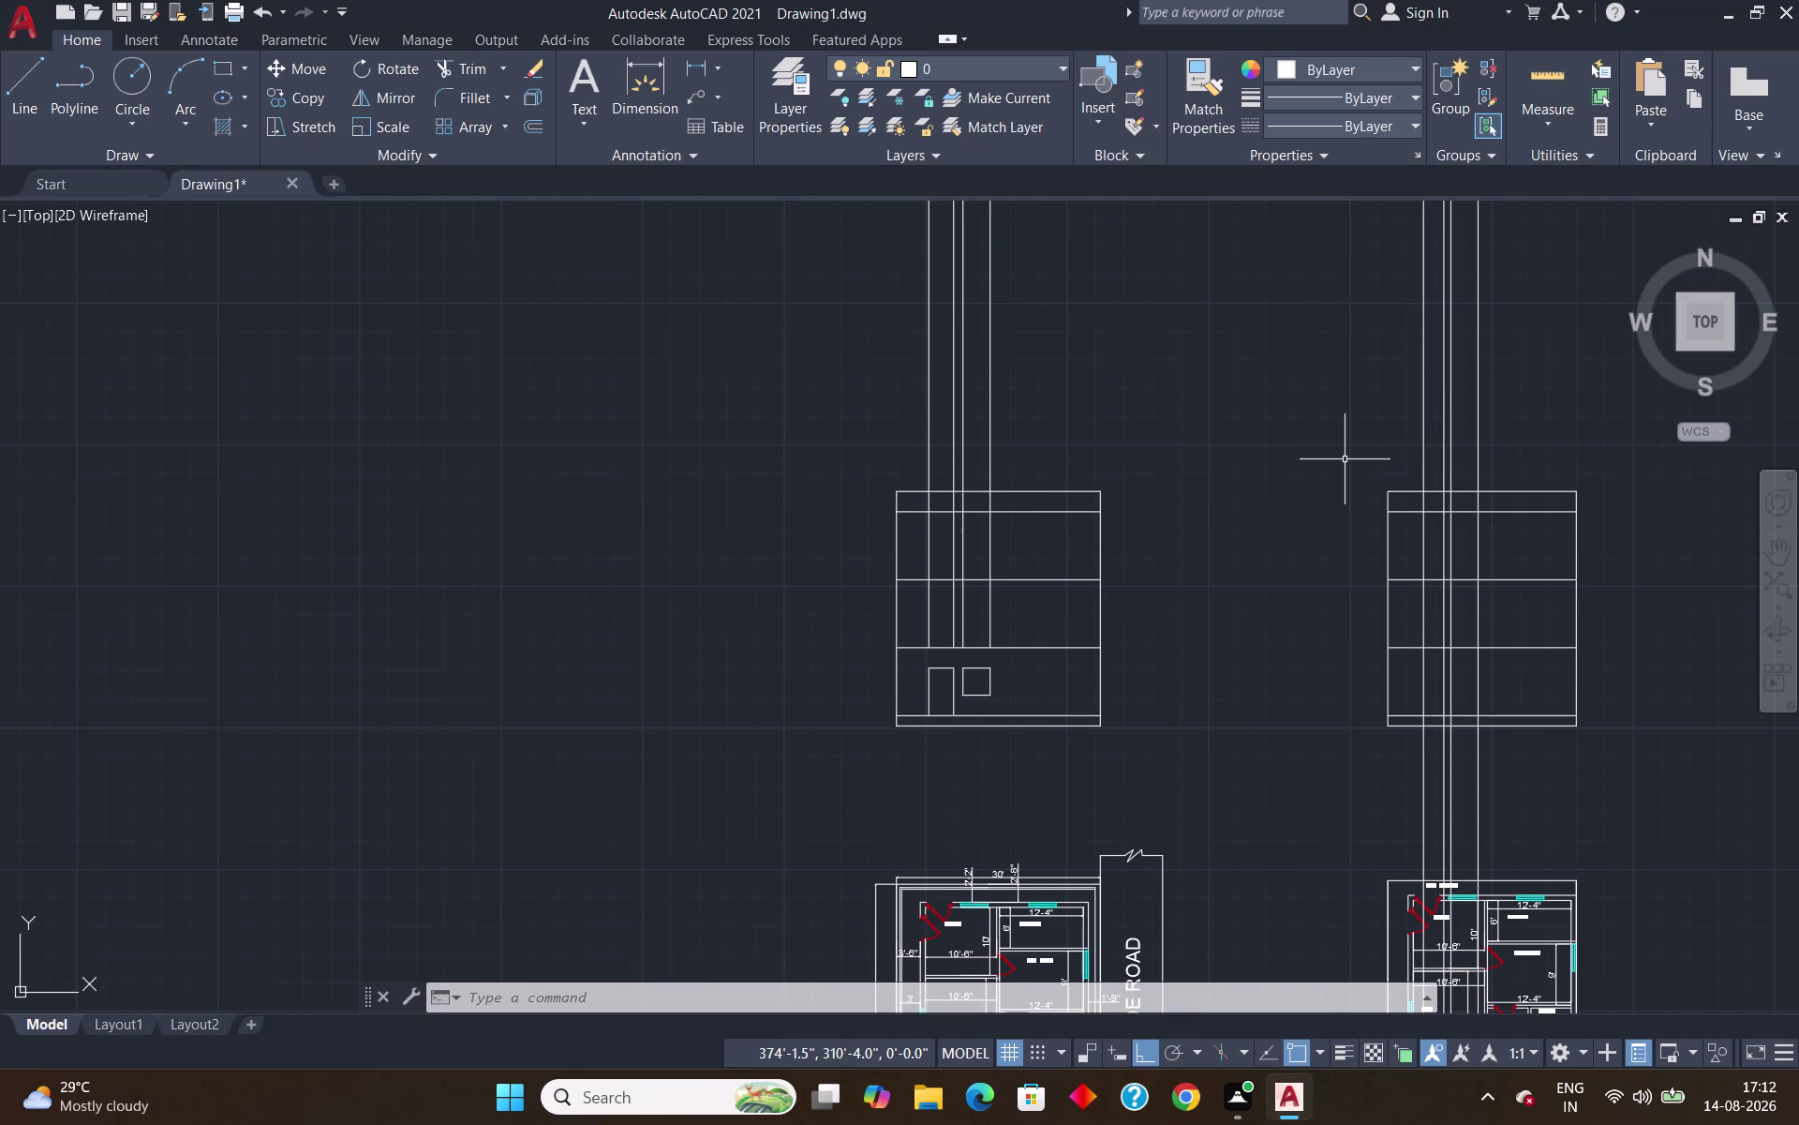
scroll(up, 3)
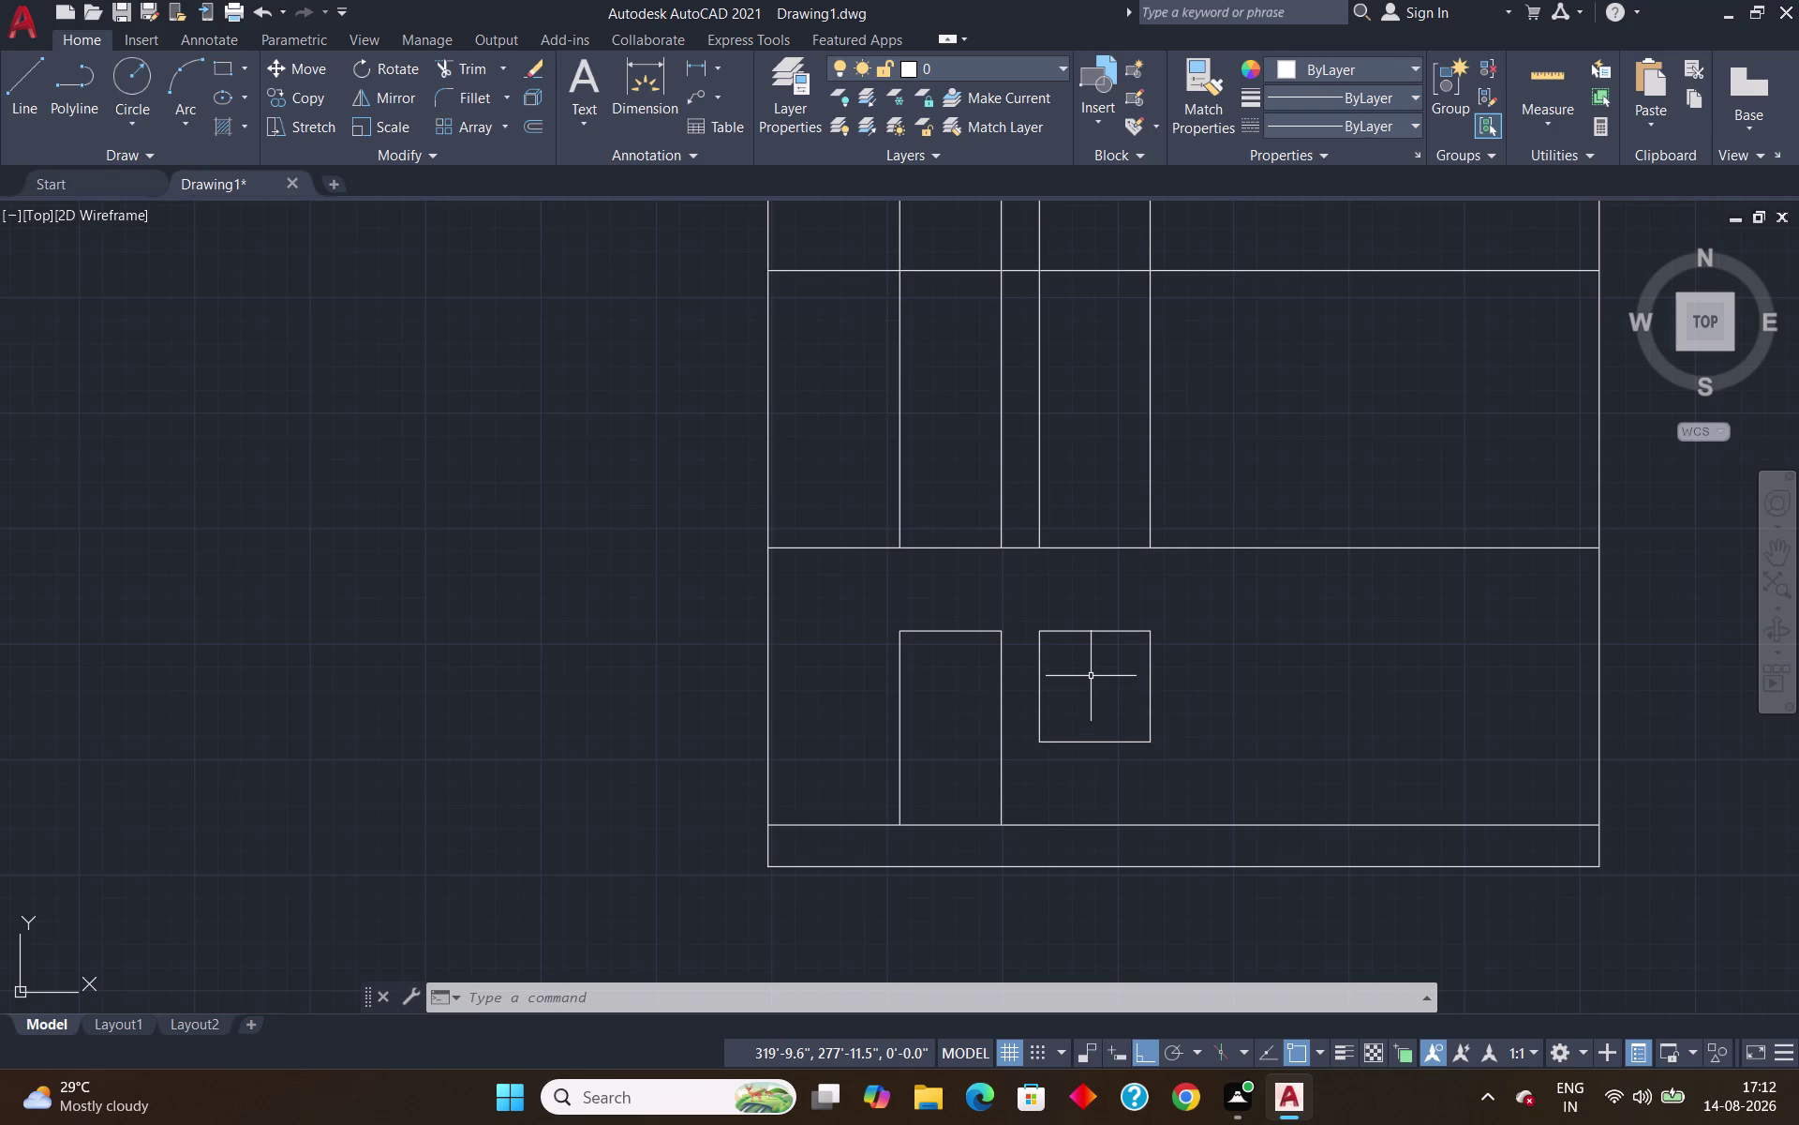
Offset the small room's top edge 1 inch outward.
key(o)
key(Return)
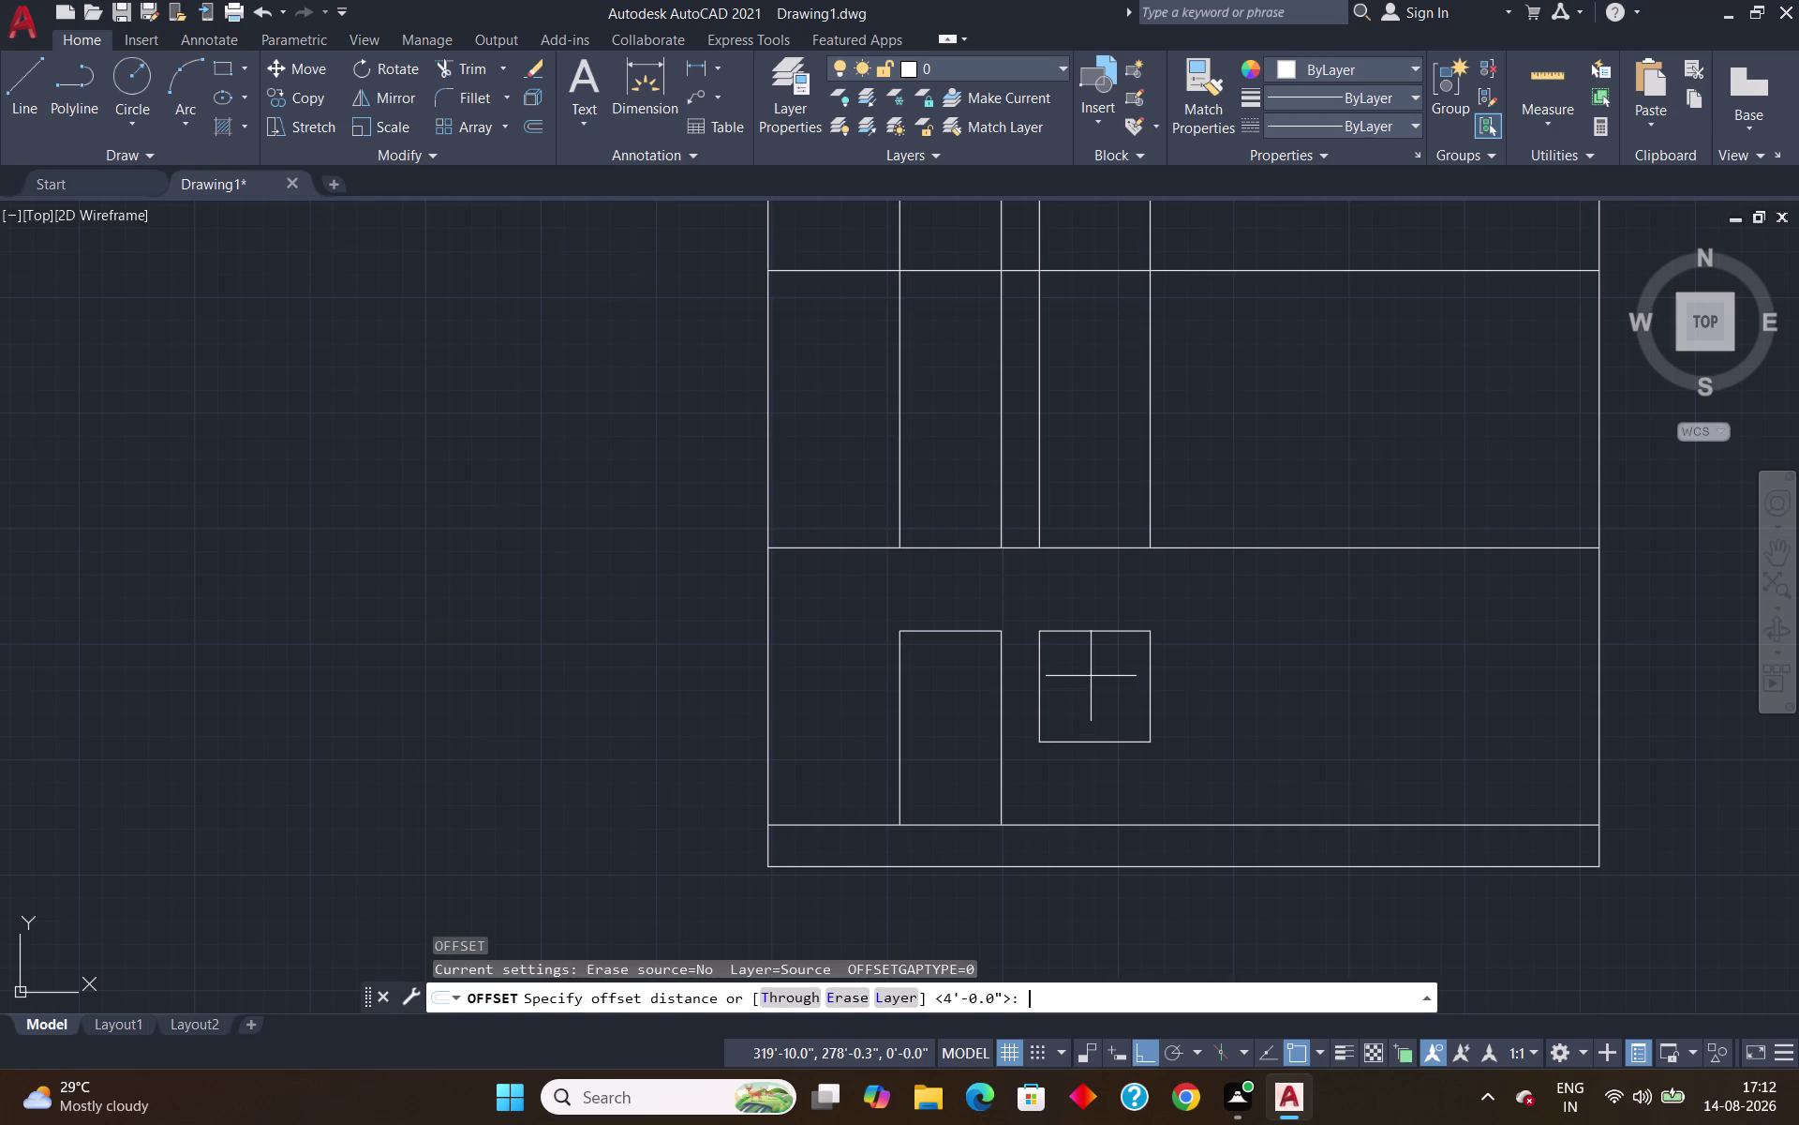
key(1)
key(shift+quotedbl)
key(Return)
click(1082, 632)
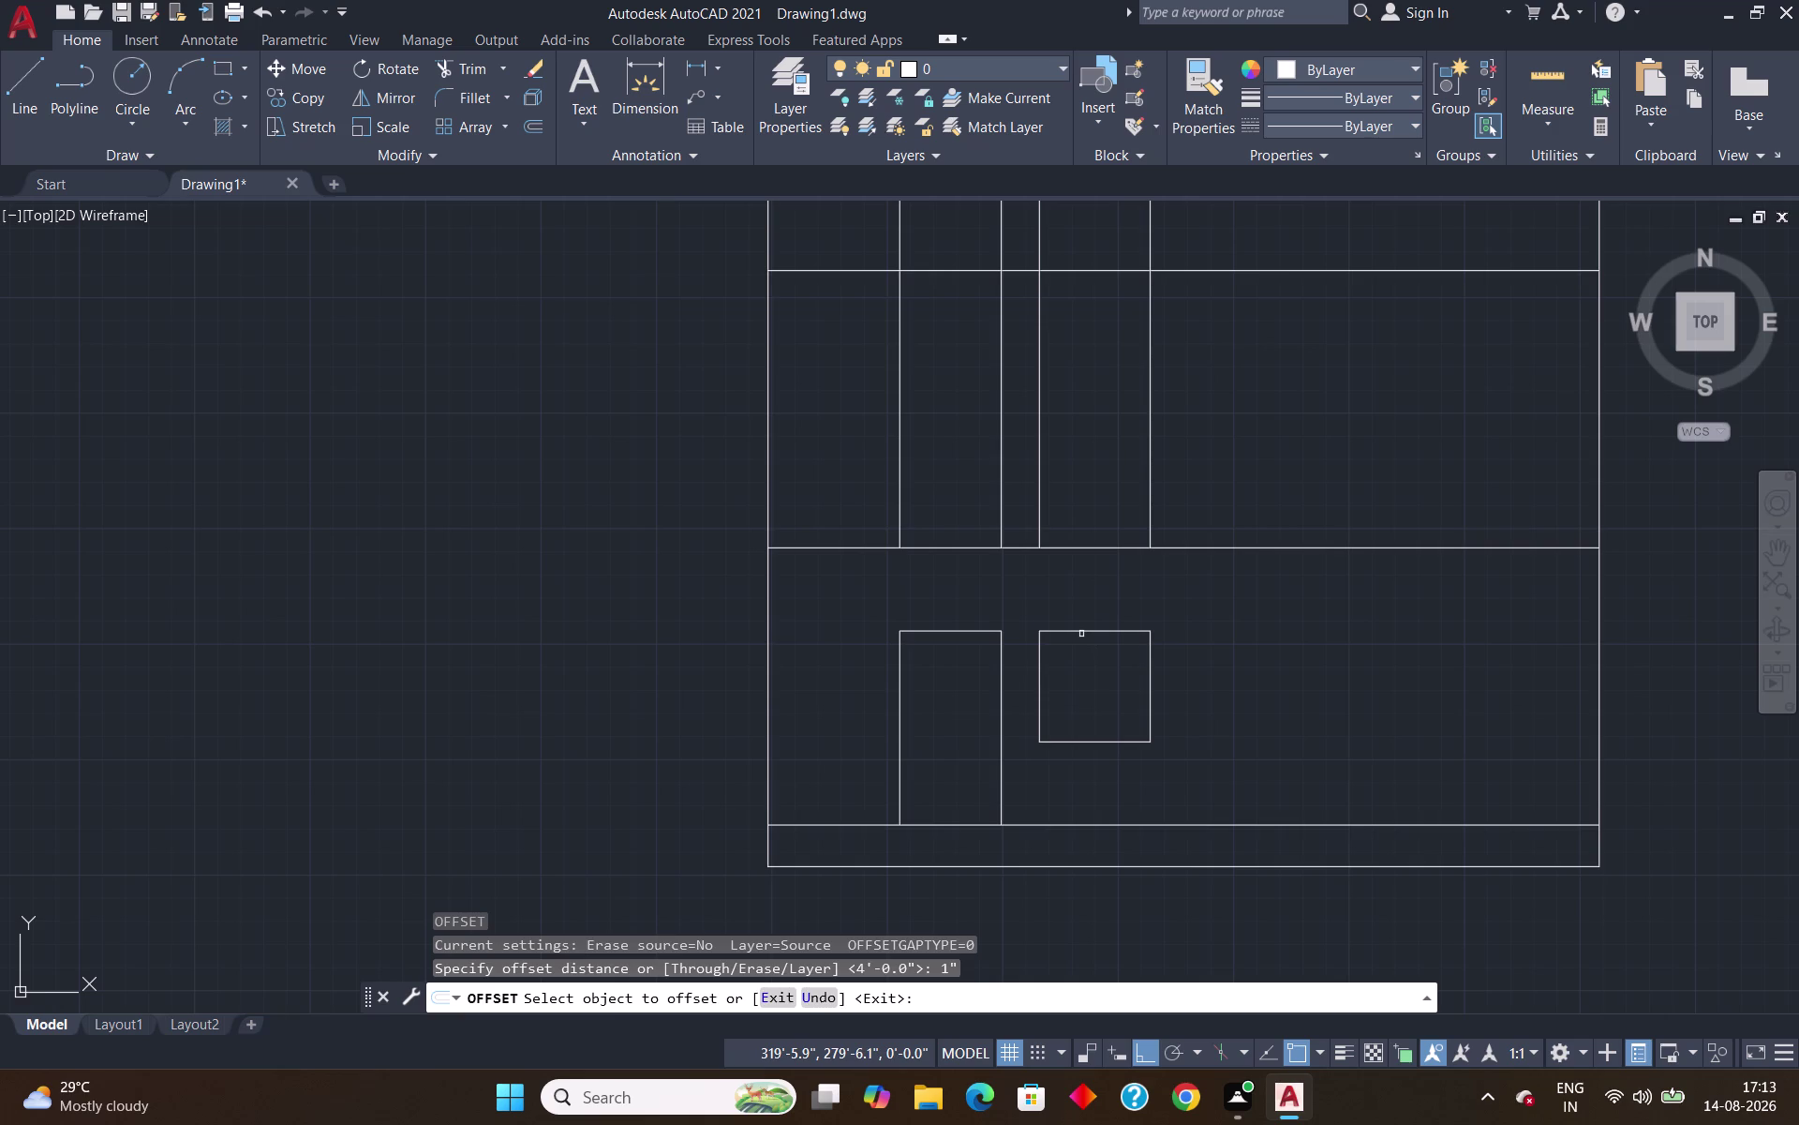
click(1082, 657)
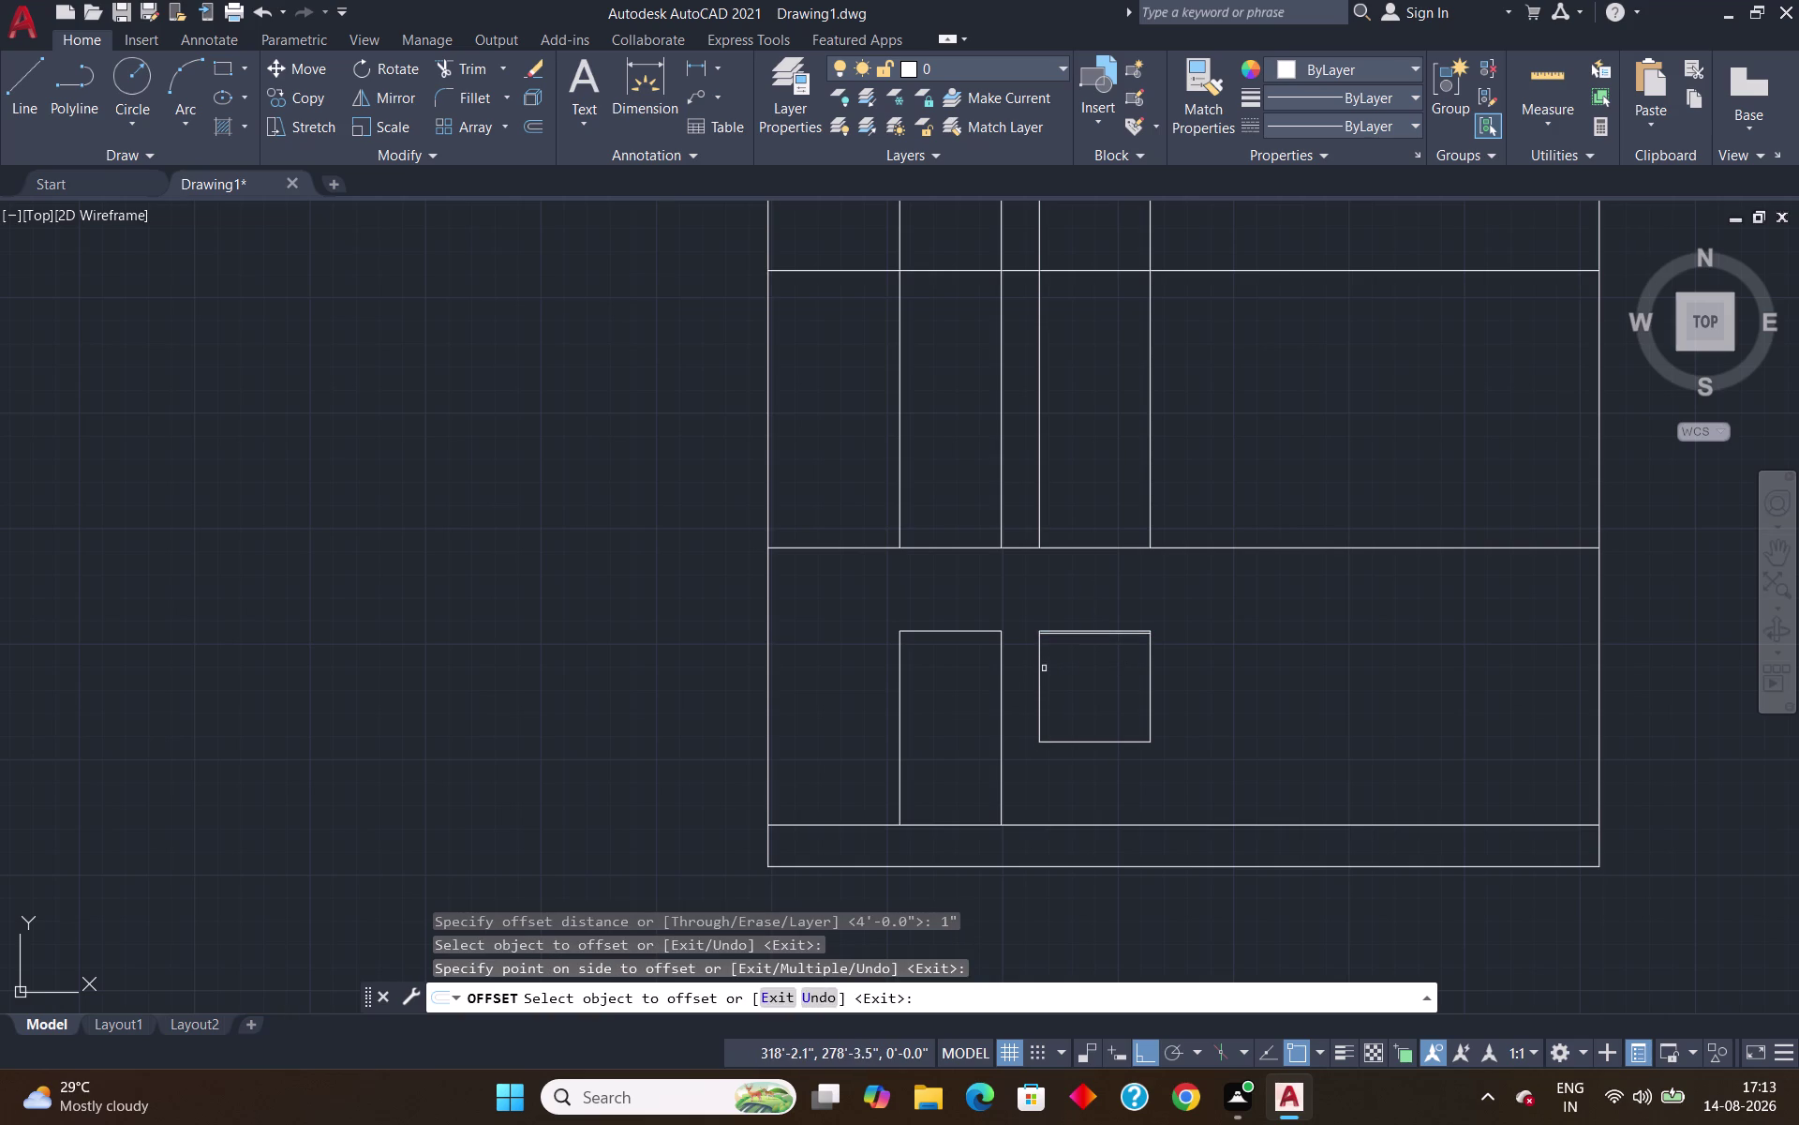
click(1039, 665)
Offset the small room's right and bottom edges 1 inch outward.
click(1055, 669)
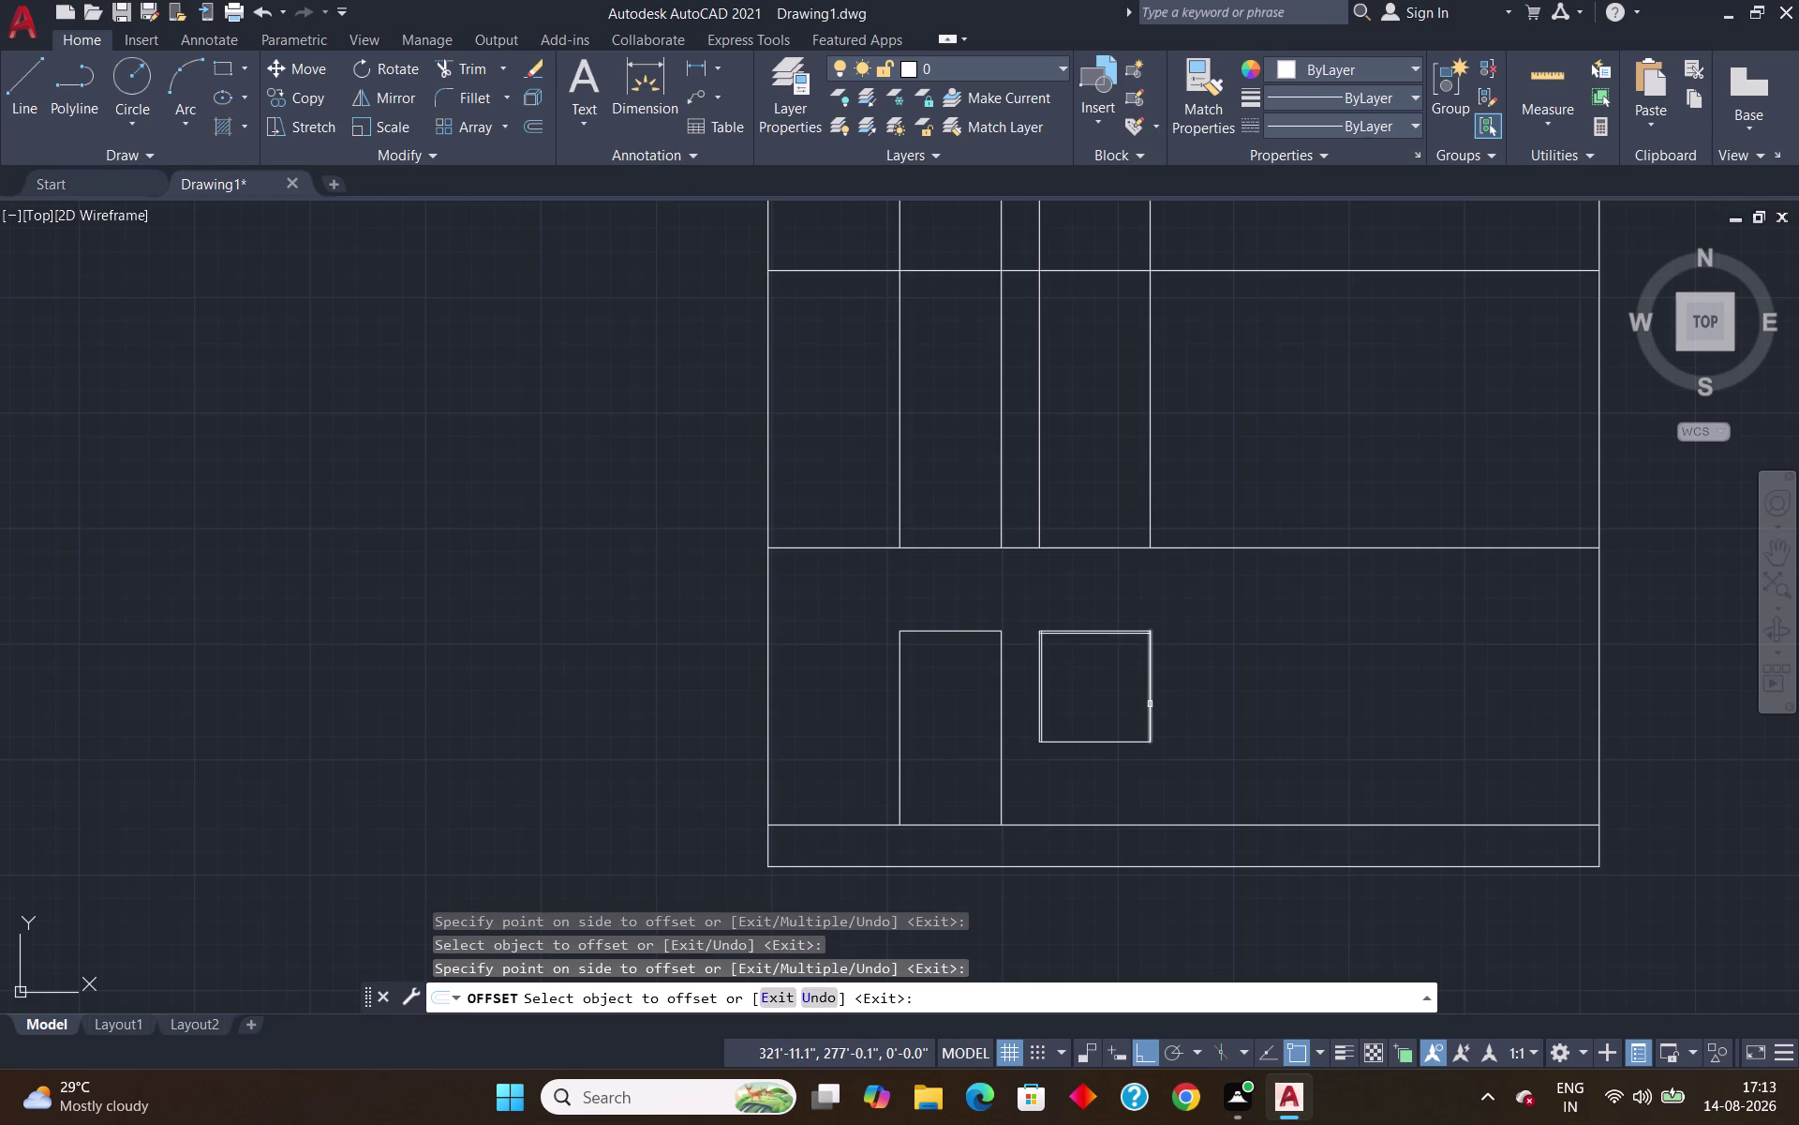
click(1150, 704)
click(1122, 701)
click(1097, 740)
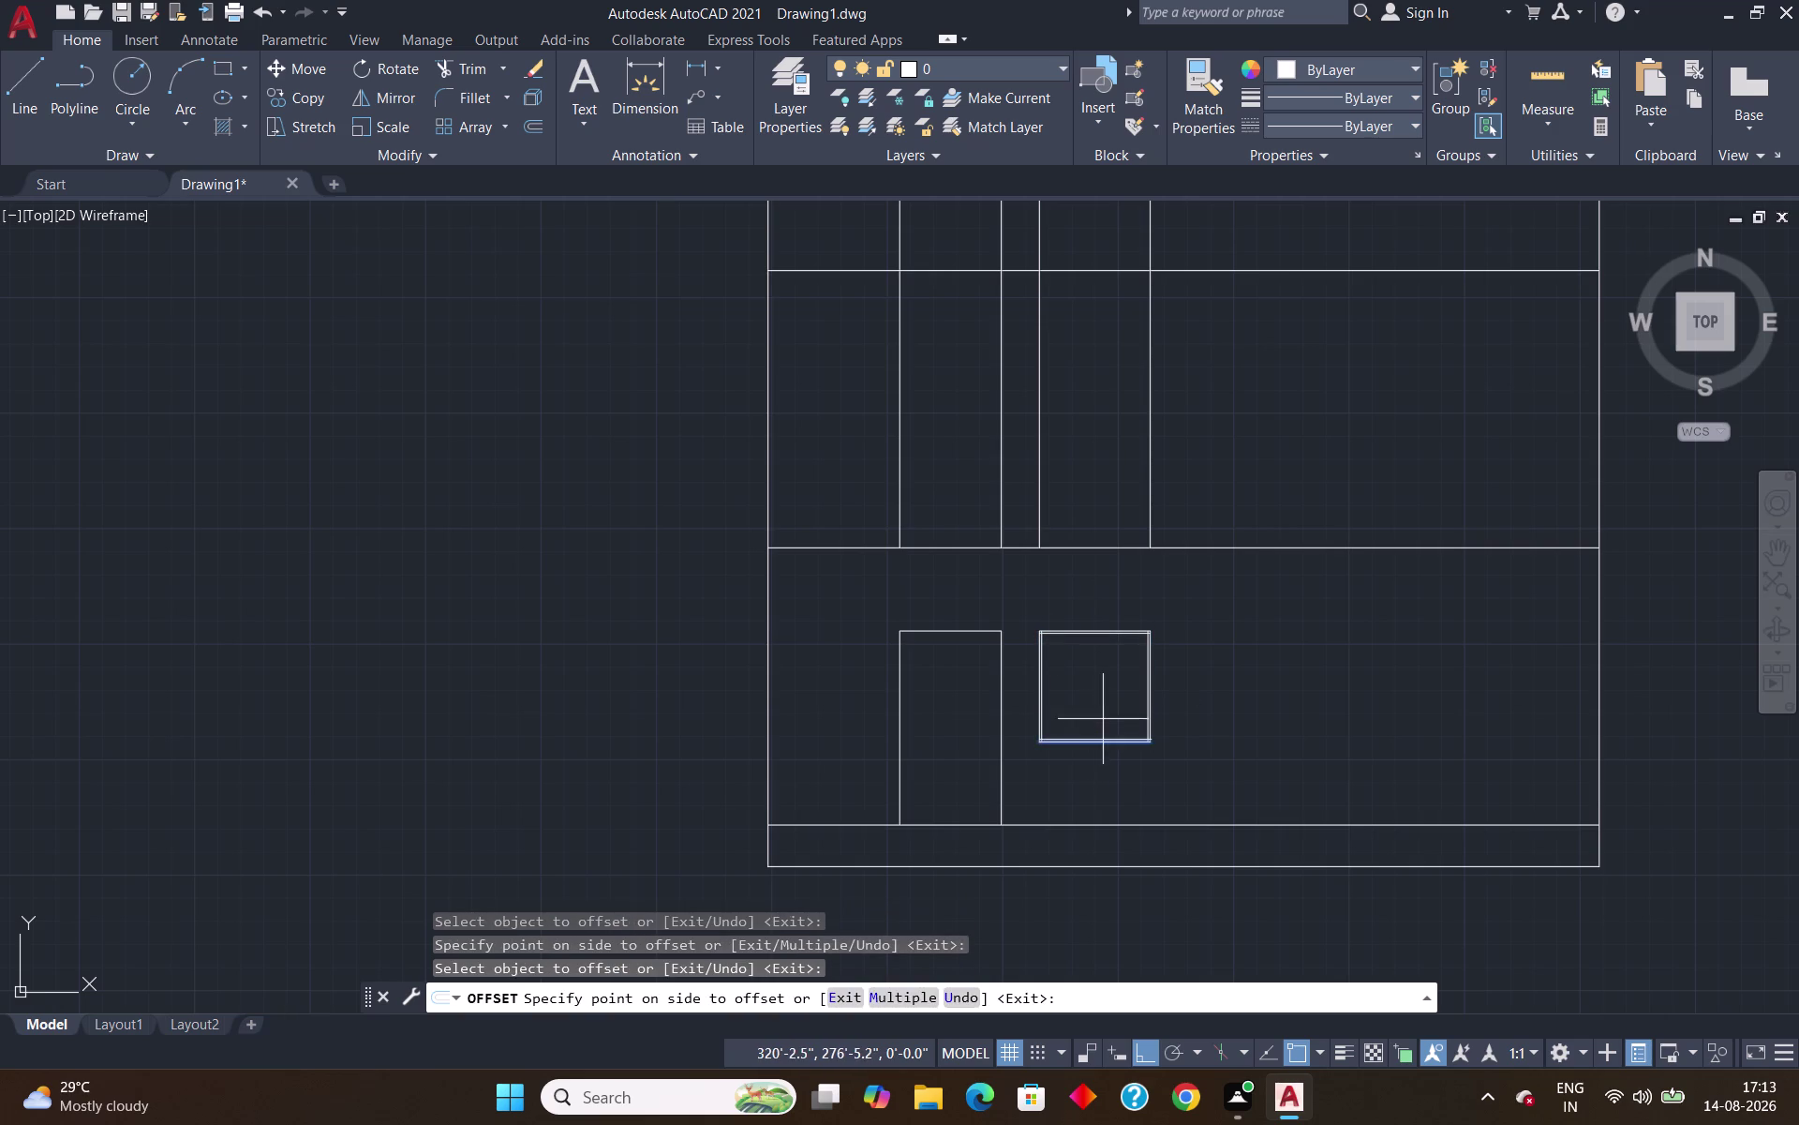
click(1103, 719)
scroll(up, 3)
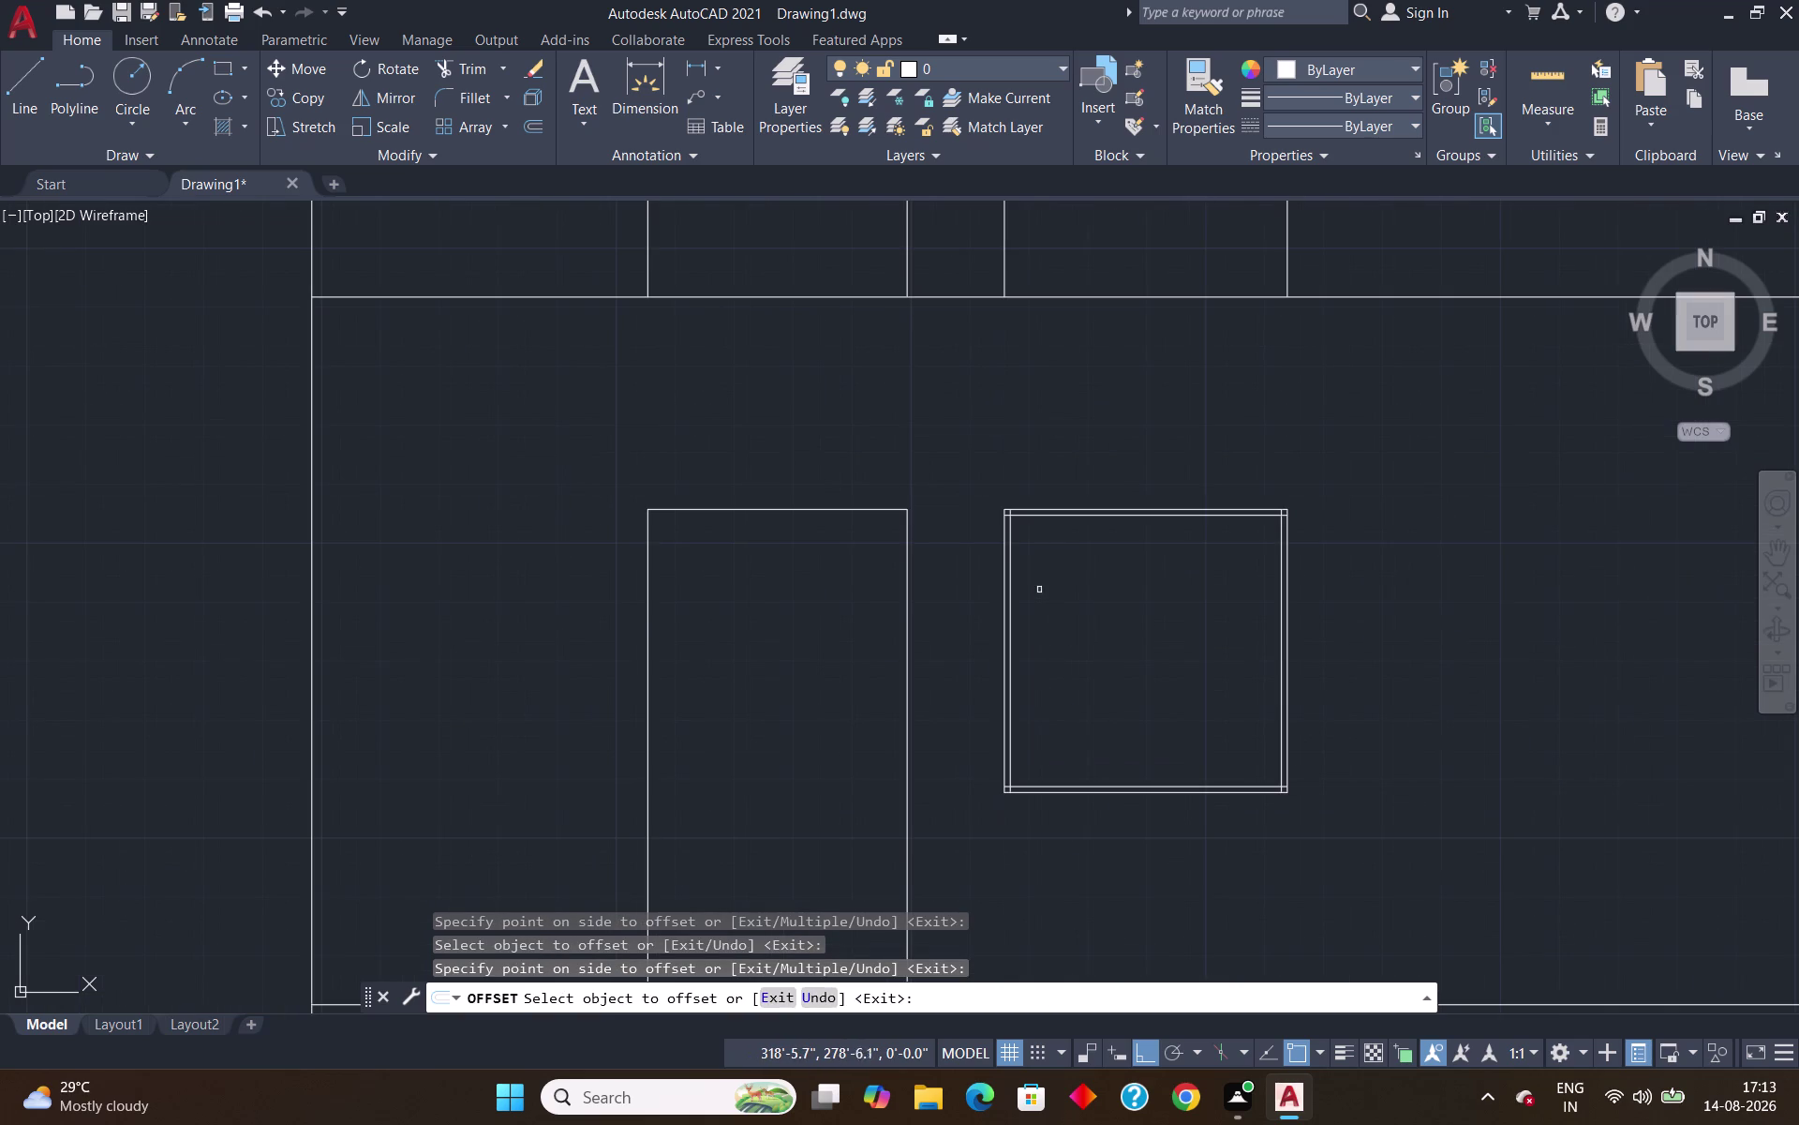
scroll(up, 3)
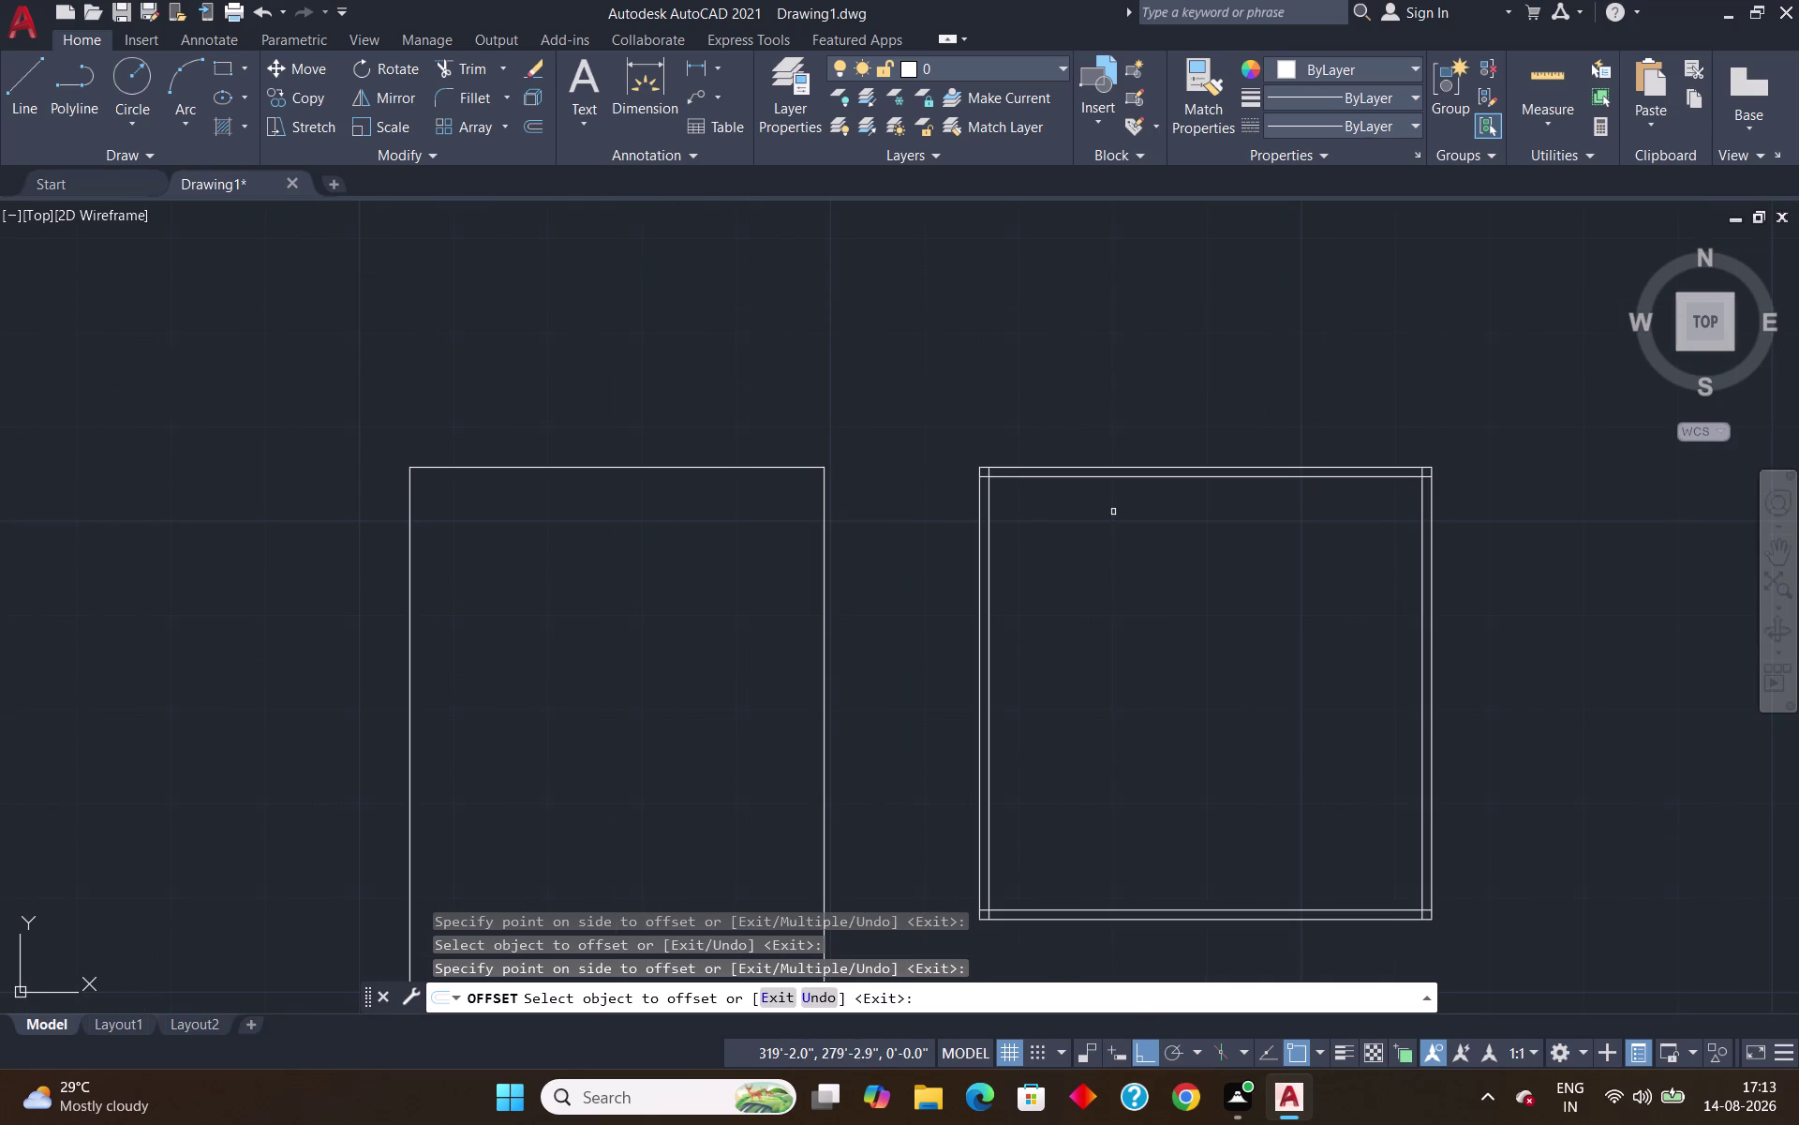